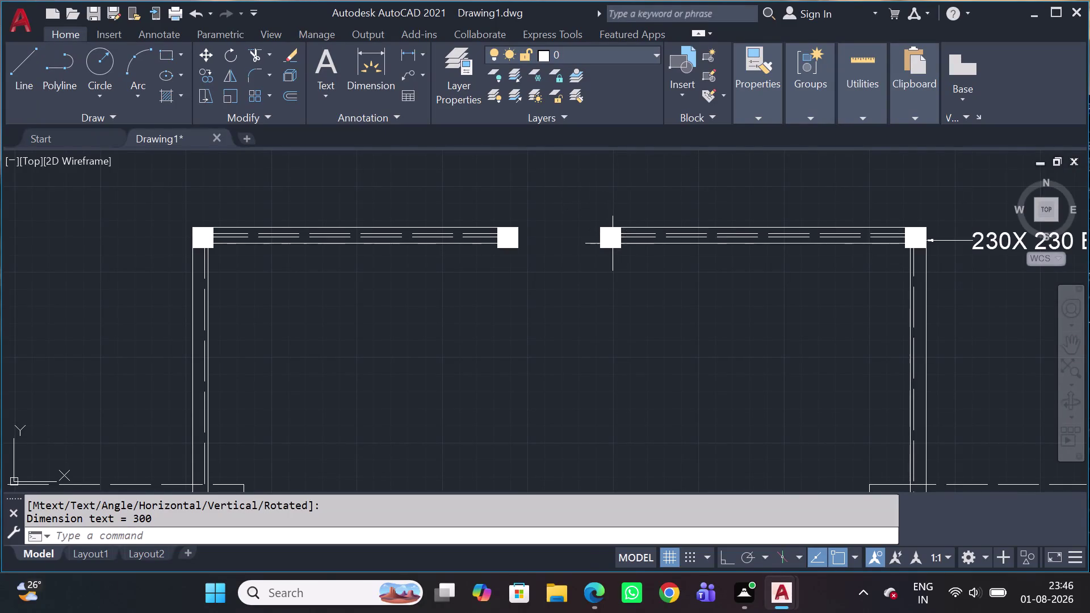
Add a 230 linear dimension (DLI) across the wall beside ROOM-4.
scroll(down, 3)
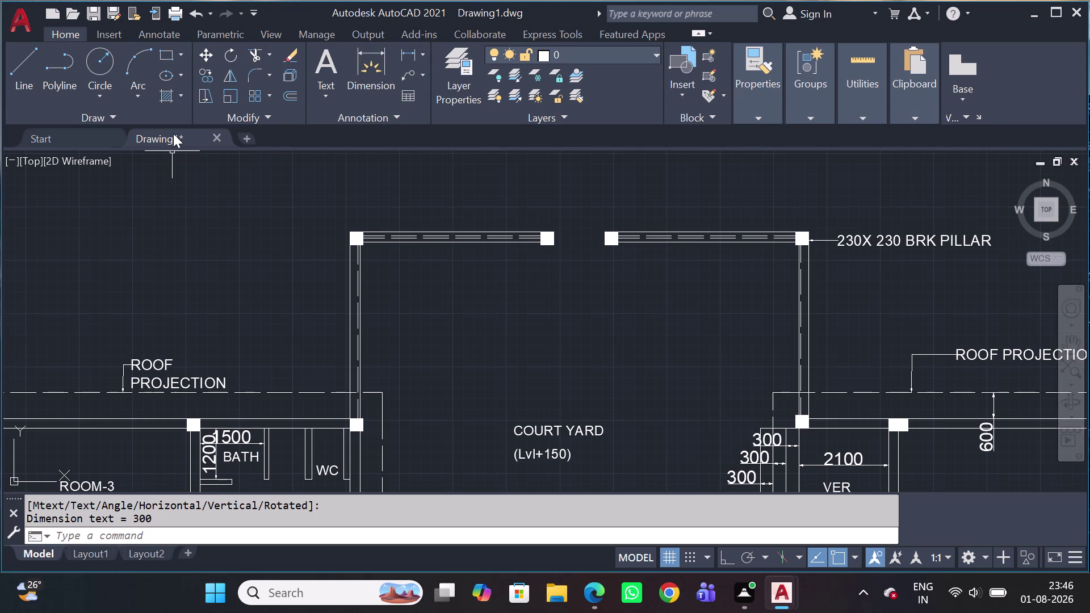
scroll(down, 3)
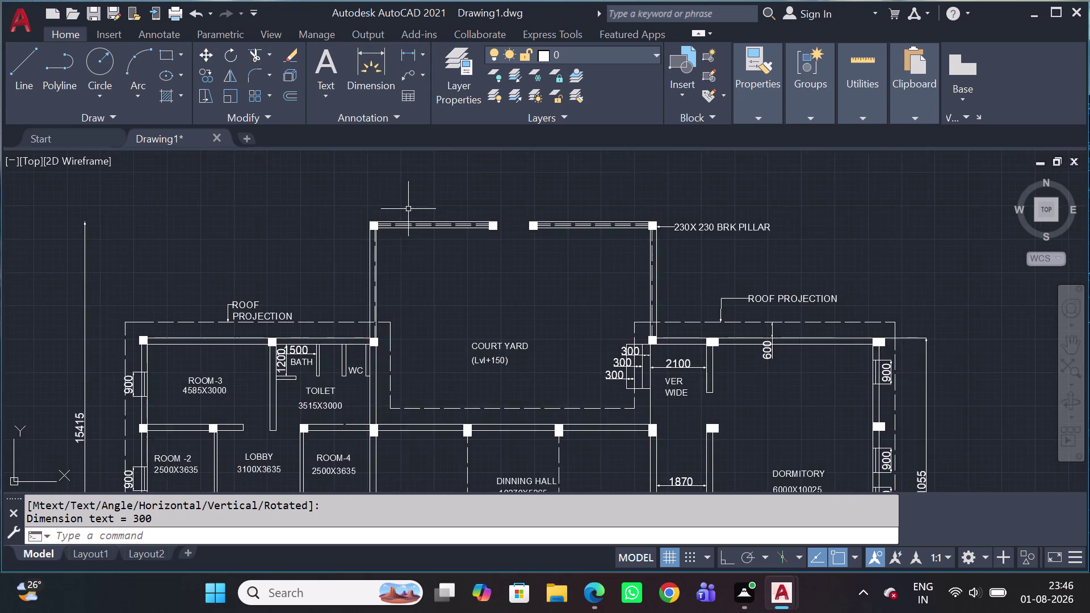
scroll(down, 3)
middle_drag(456, 314, 416, 208)
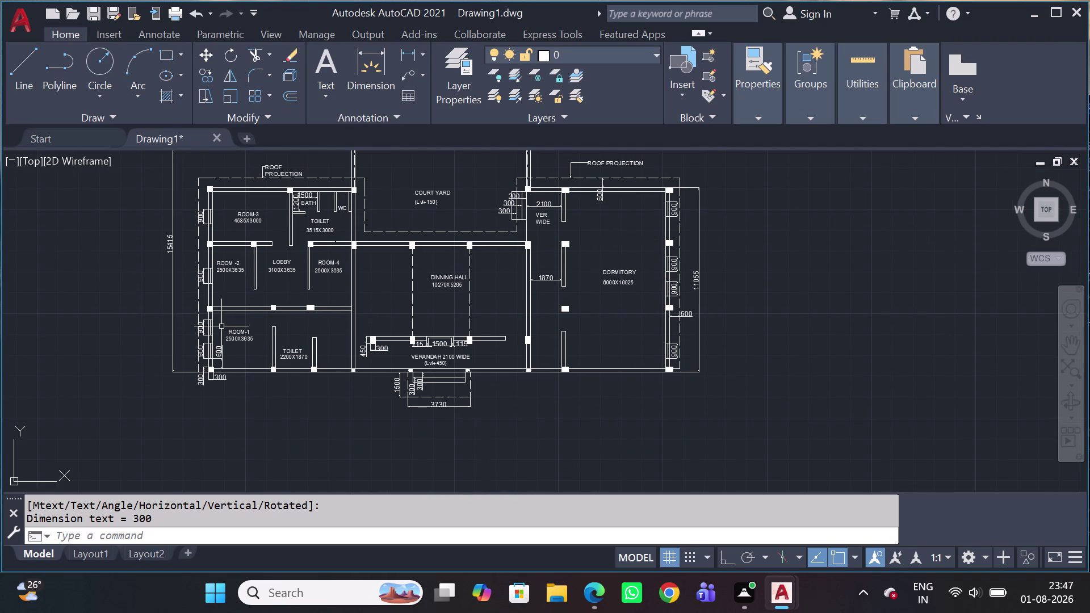
key(d)
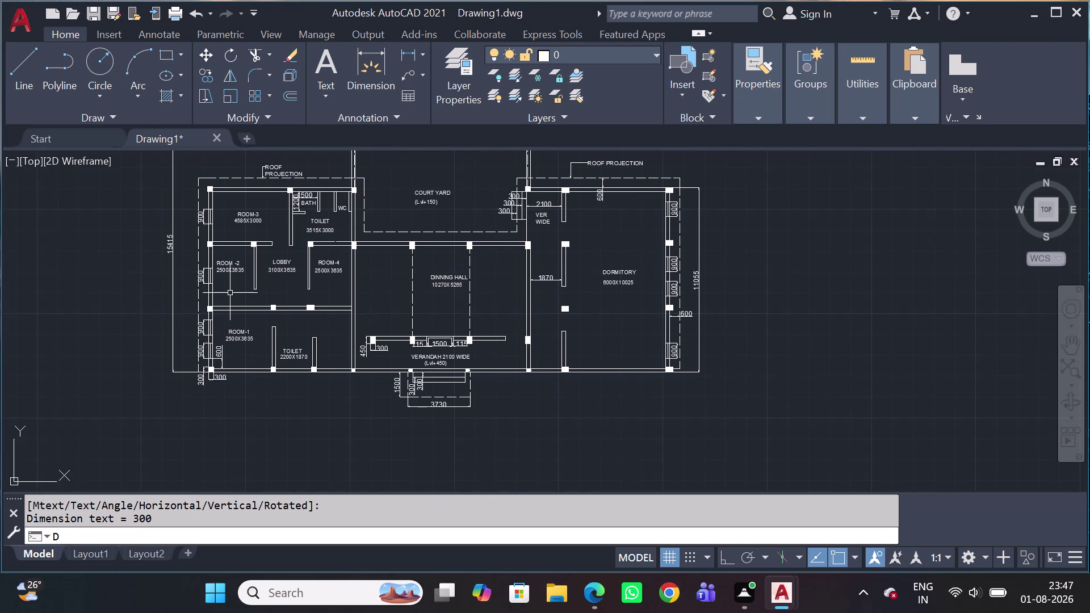
text(LI)
key(space)
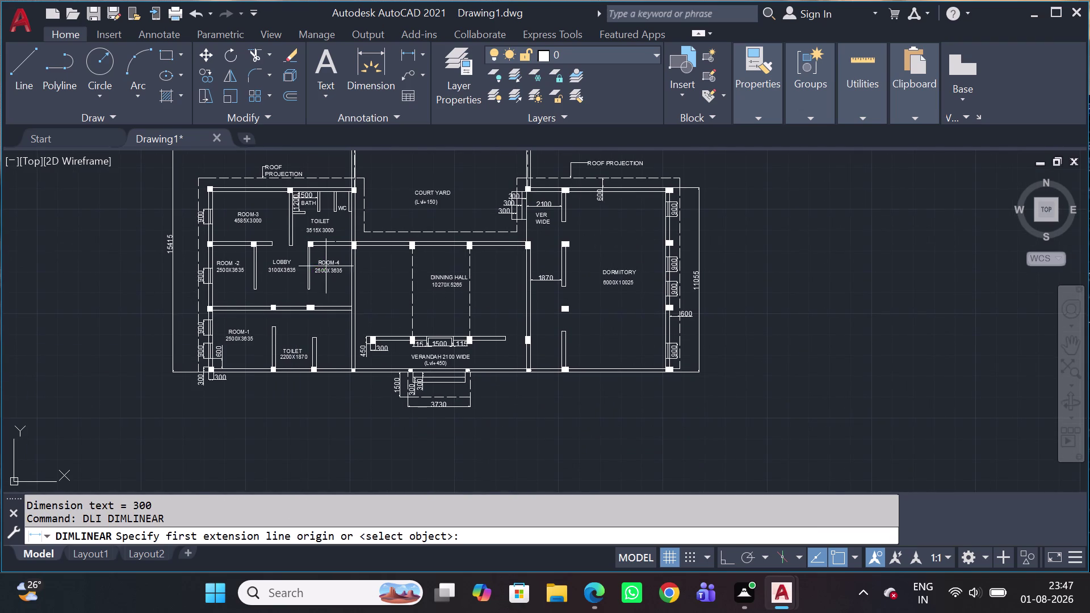
scroll(up, 3)
scroll(up, 3)
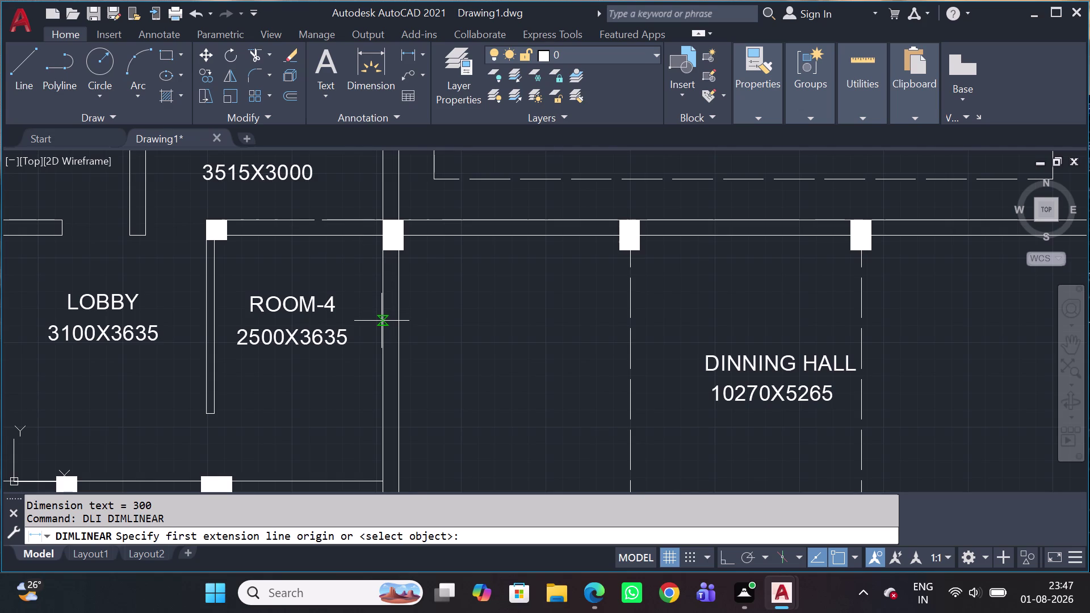
click(382, 321)
click(400, 320)
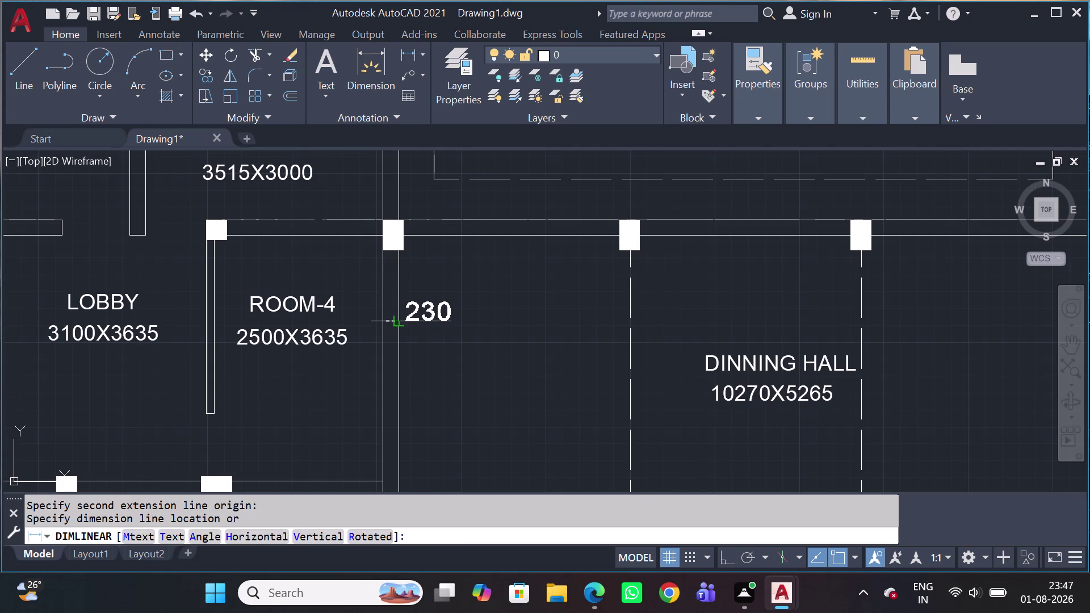
click(401, 324)
Select the short wall line beside the pillar near the toilet.
middle_drag(315, 226, 378, 337)
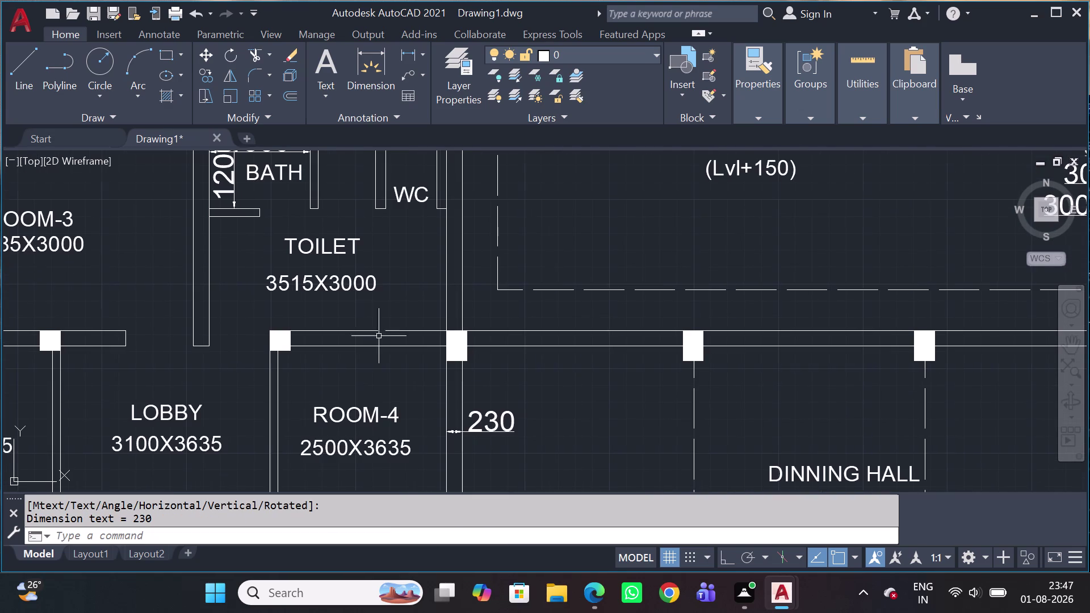
click(396, 333)
scroll(up, 3)
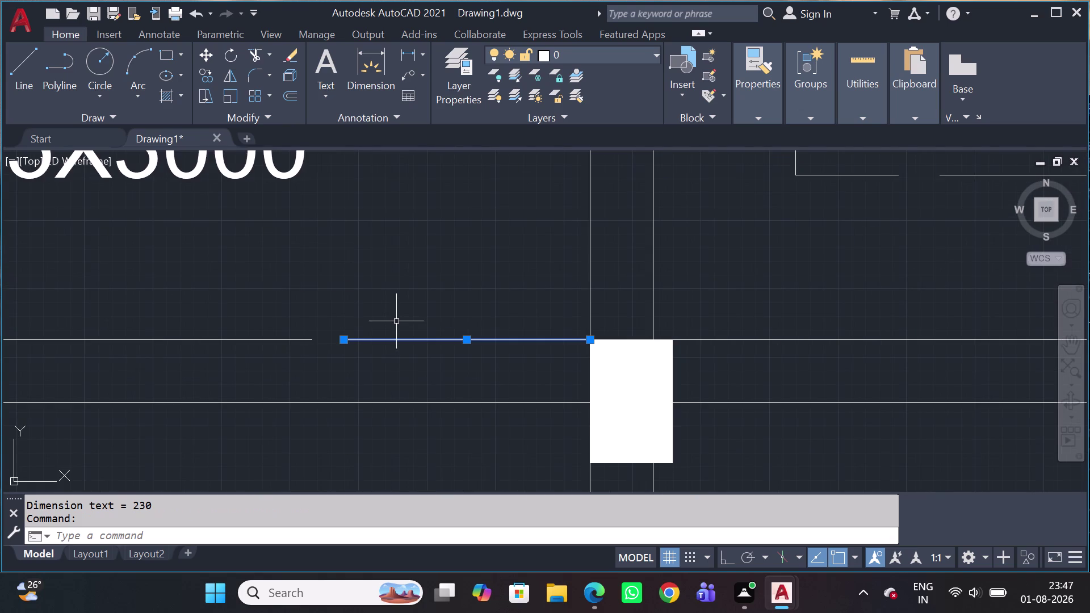
Erase the short wall line and extend the wall line above ROOM-4 to the pillar.
key(Delete)
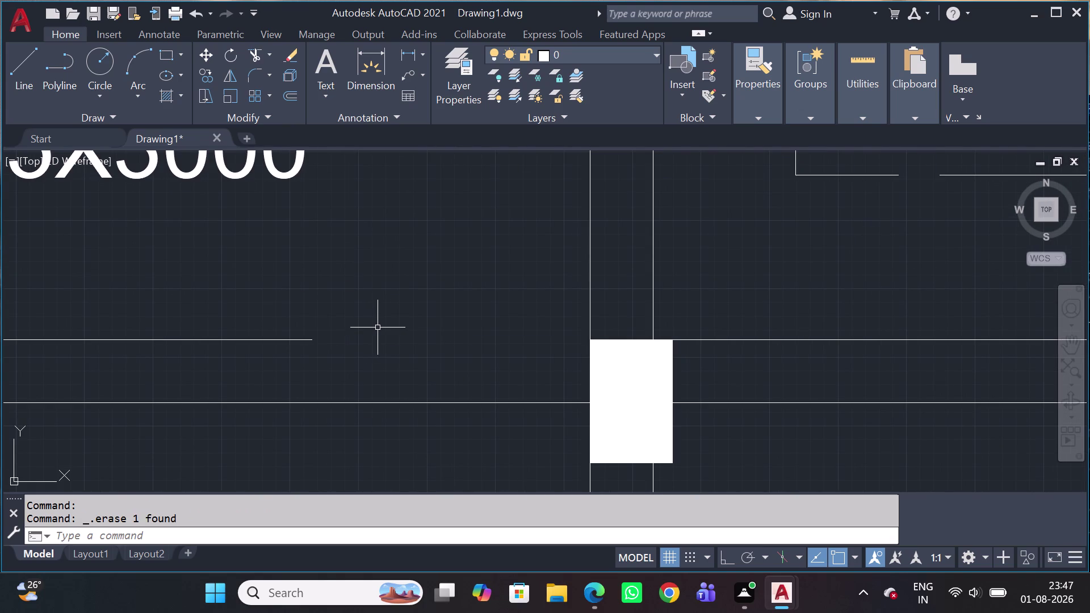
text(EX)
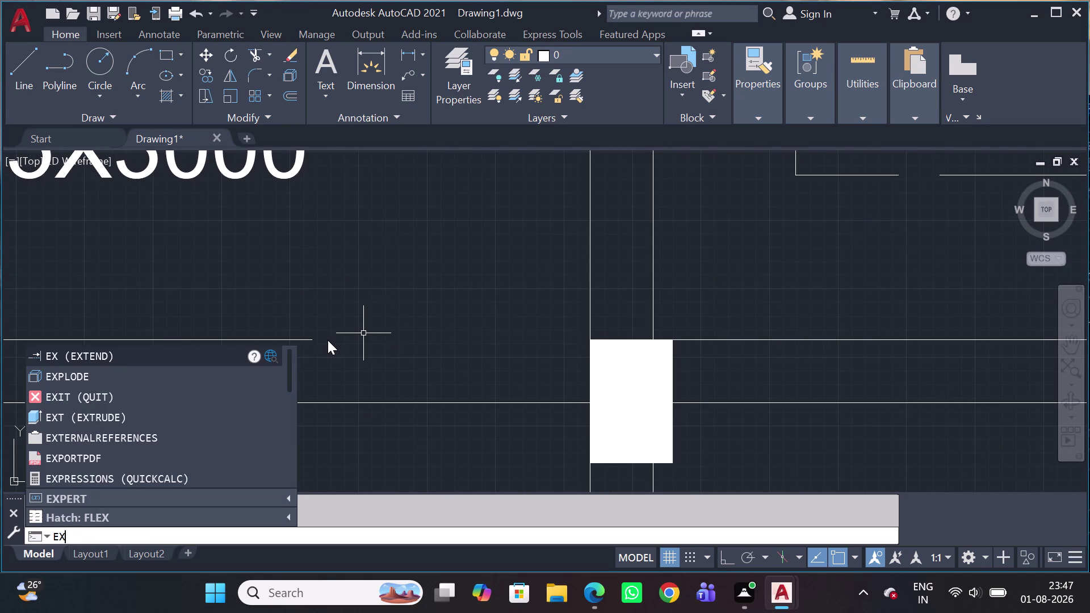
key(space)
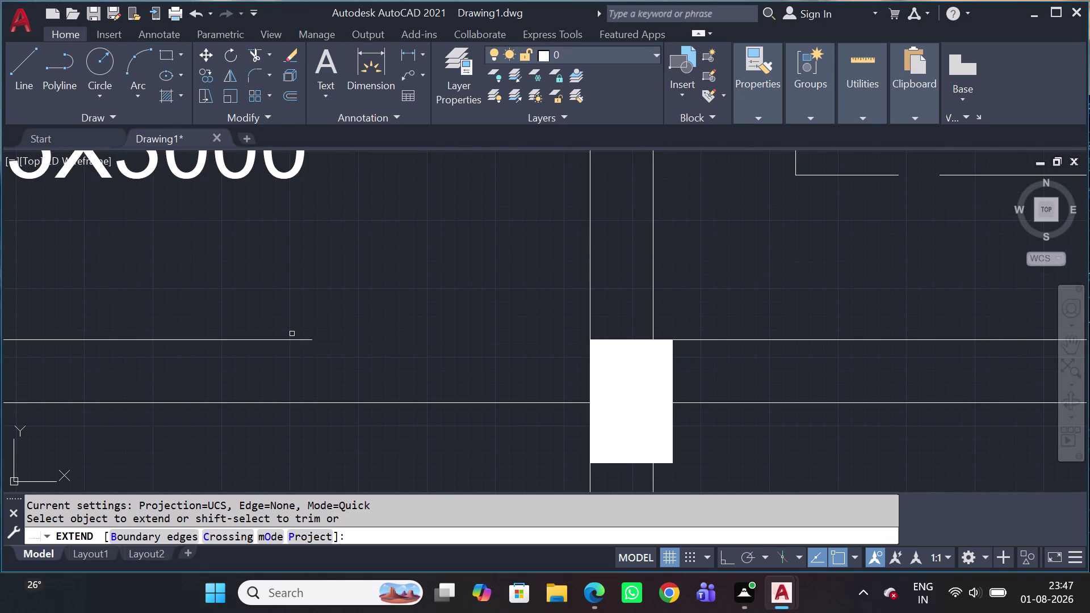
click(302, 341)
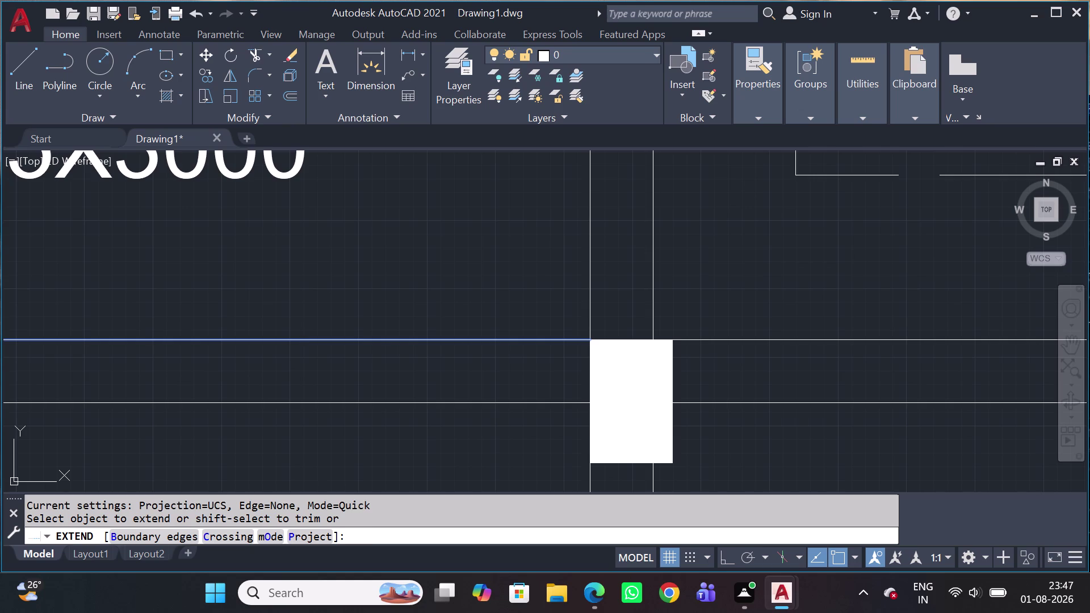
scroll(down, 3)
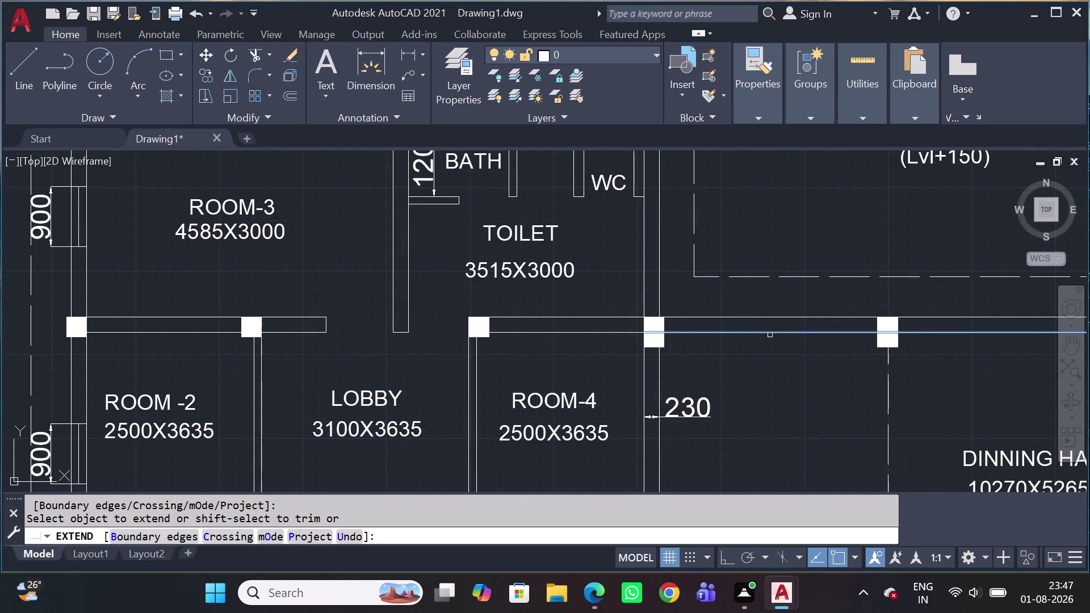
key(Escape)
scroll(down, 3)
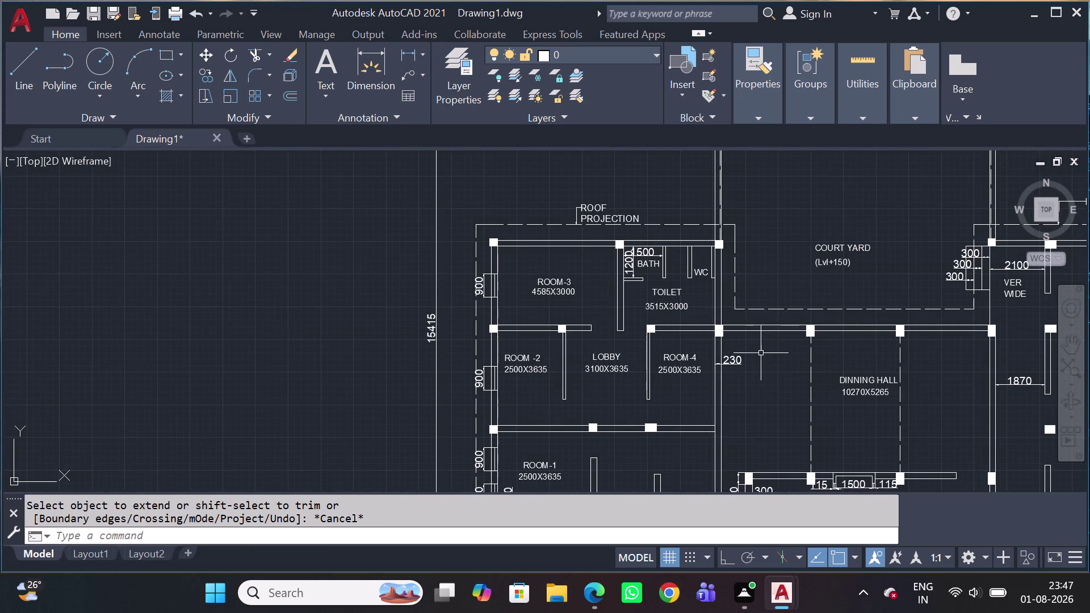
Frame the verandah and dining hall, then start Match Properties with MA.
middle_drag(761, 355, 661, 302)
scroll(down, 3)
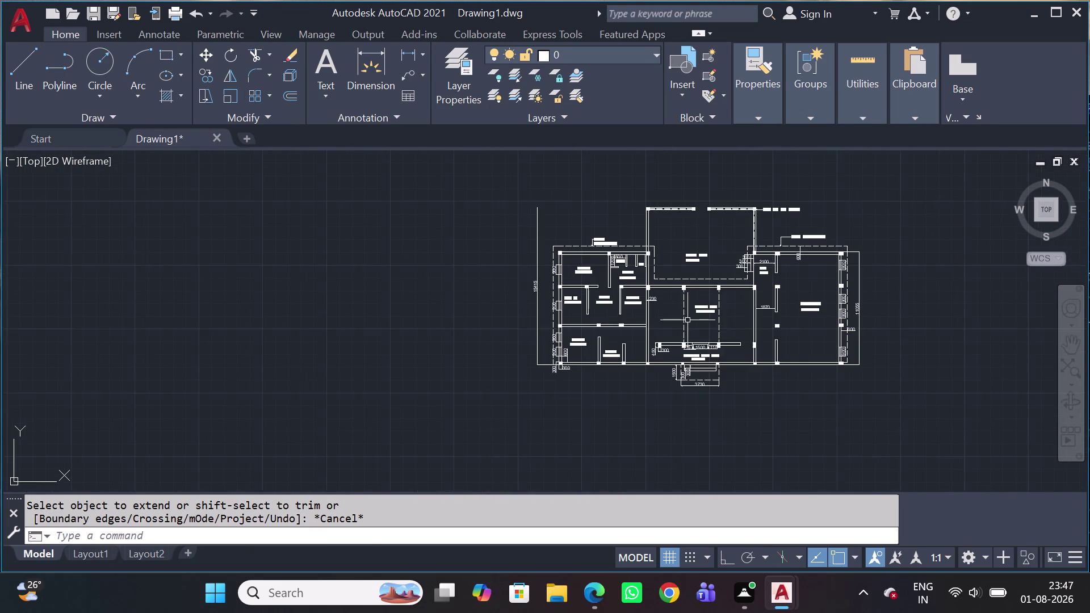
scroll(up, 3)
scroll(up, 3)
middle_drag(699, 363, 698, 363)
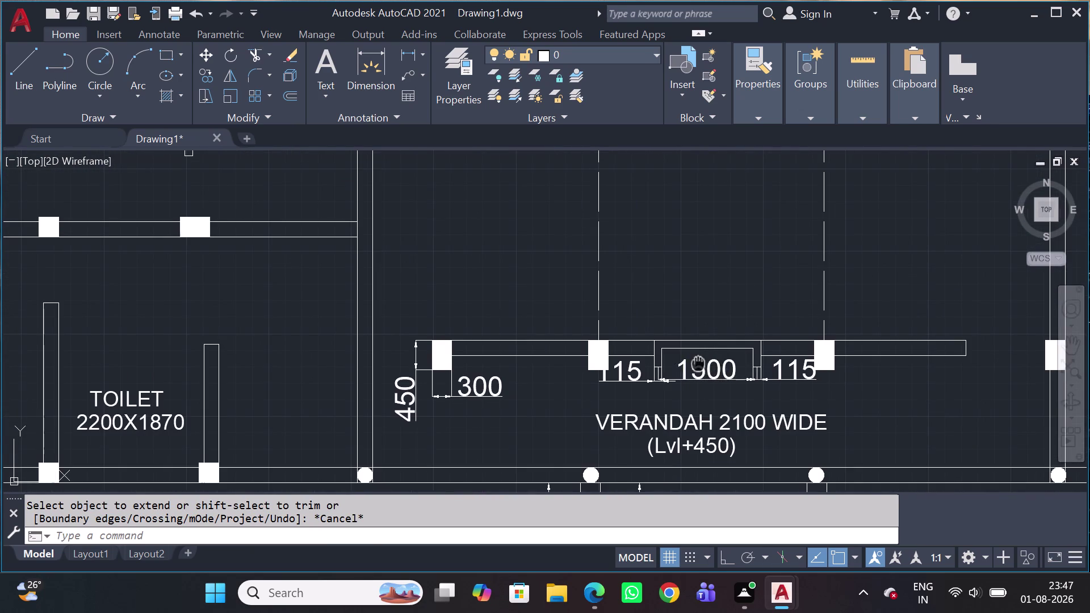
middle_drag(698, 363, 628, 318)
scroll(down, 3)
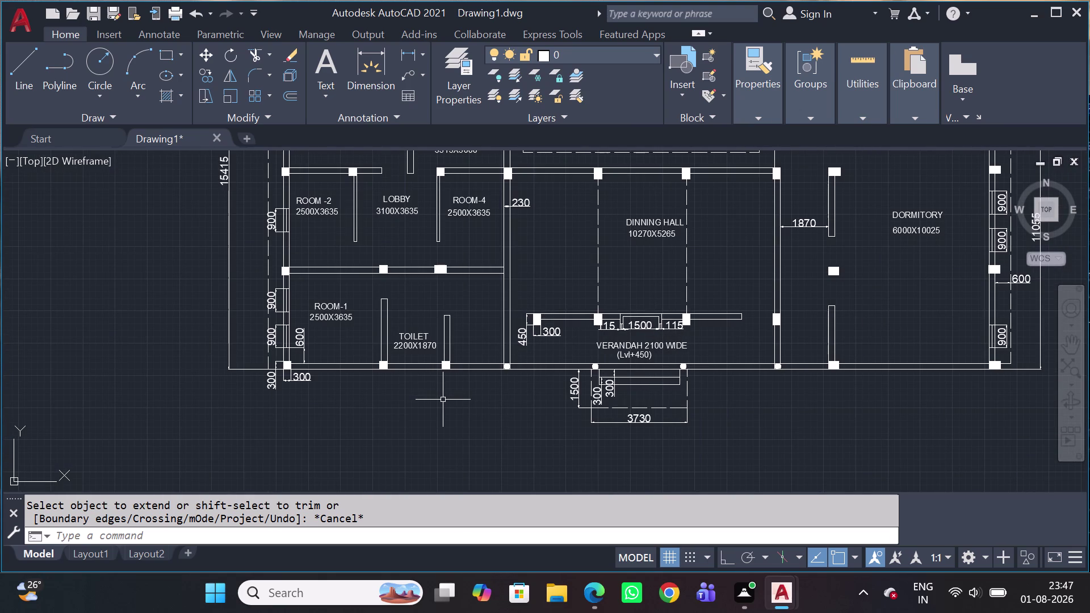
key(m)
key(a)
key(space)
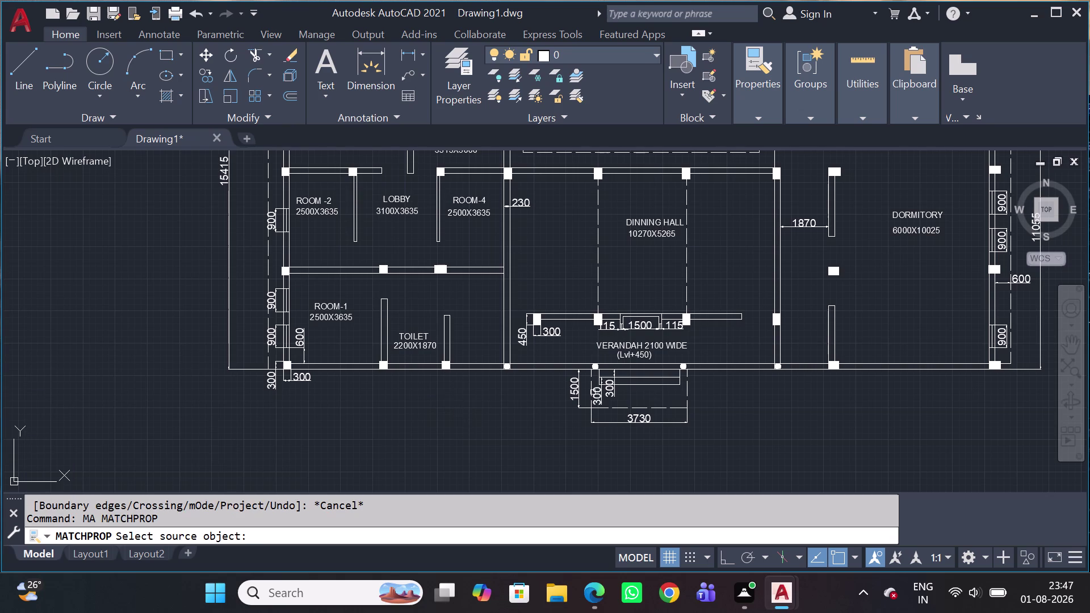
Copy the dashed dining hall line's style onto the verandah's front edge line.
scroll(up, 3)
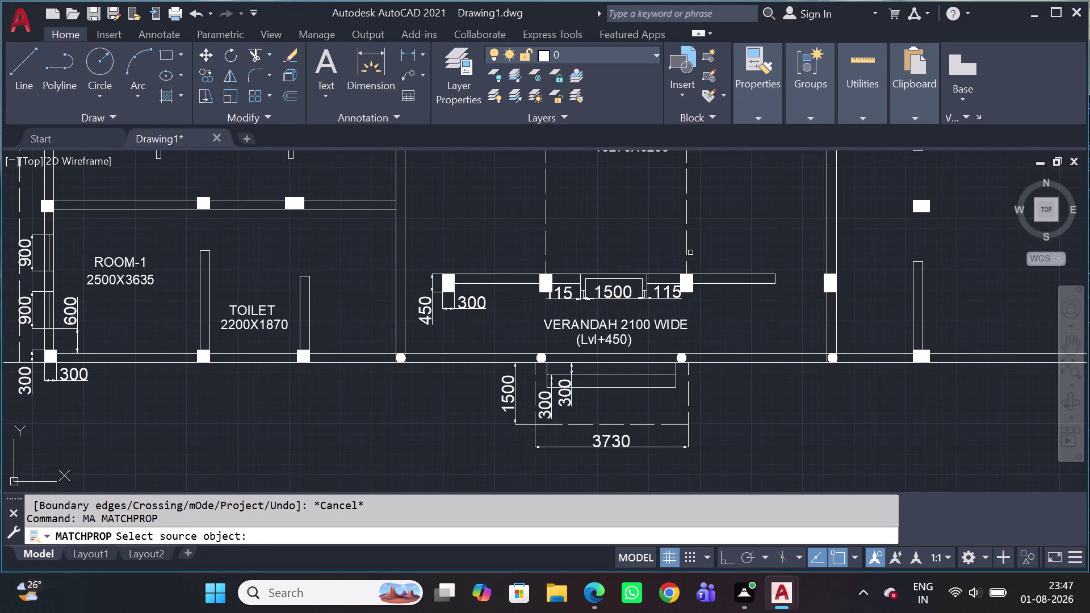
click(684, 245)
click(732, 356)
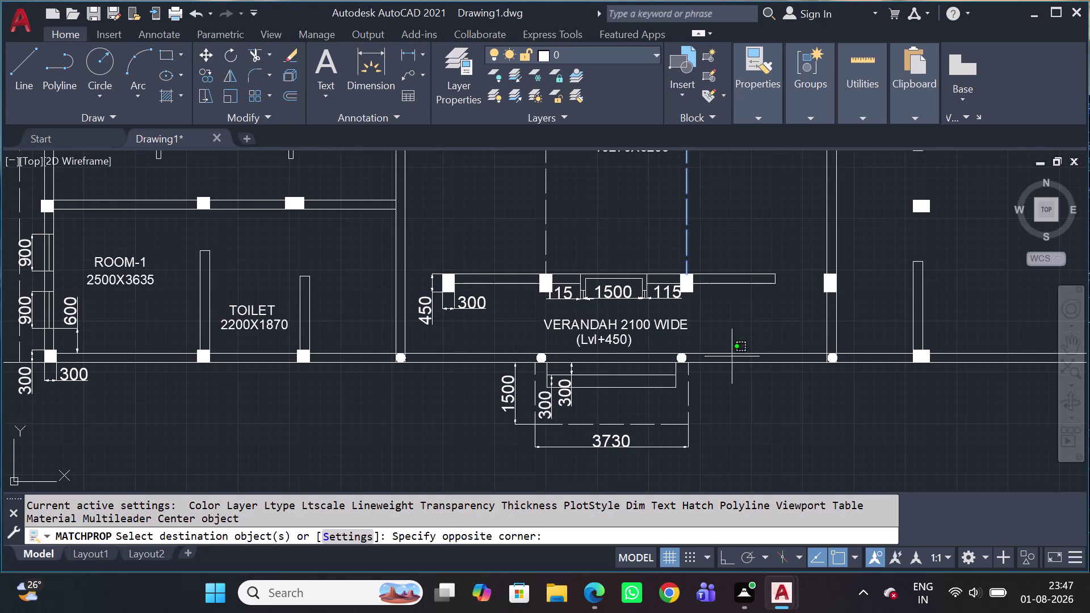
scroll(down, 3)
click(754, 310)
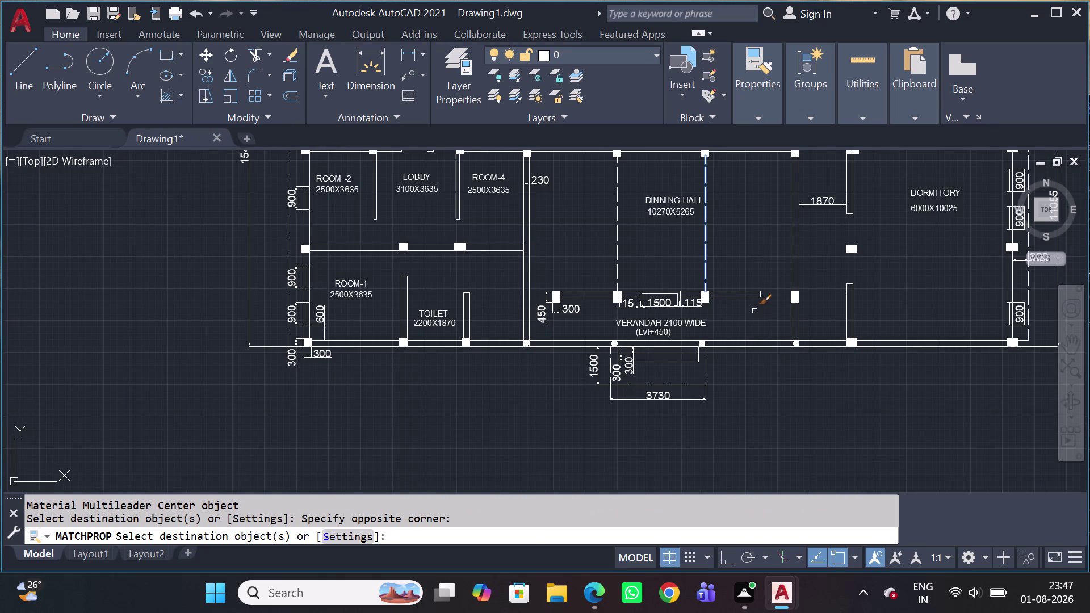
click(746, 341)
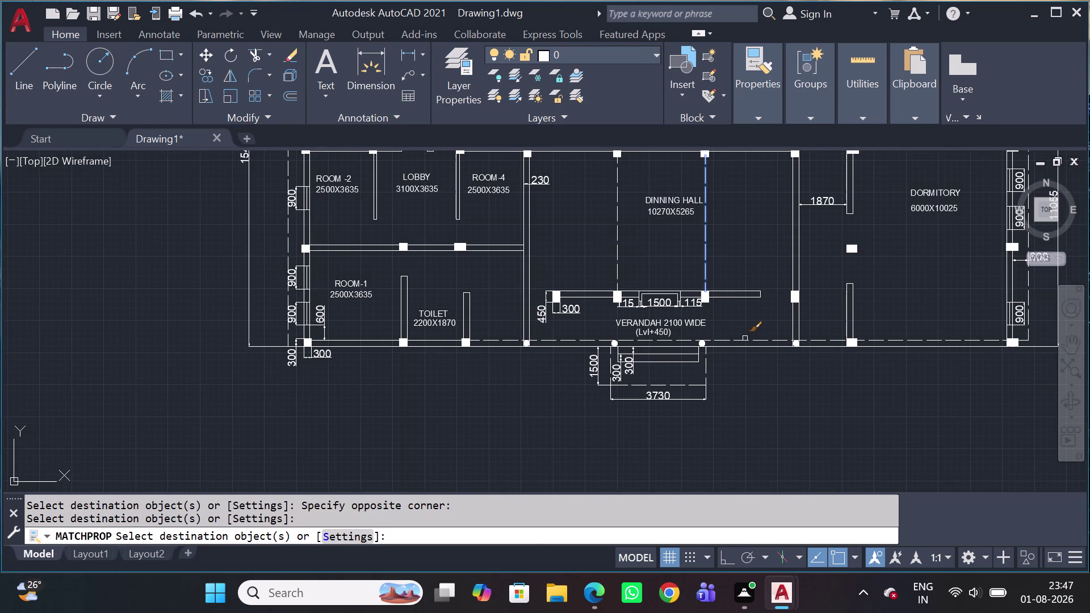
middle_drag(763, 323, 622, 371)
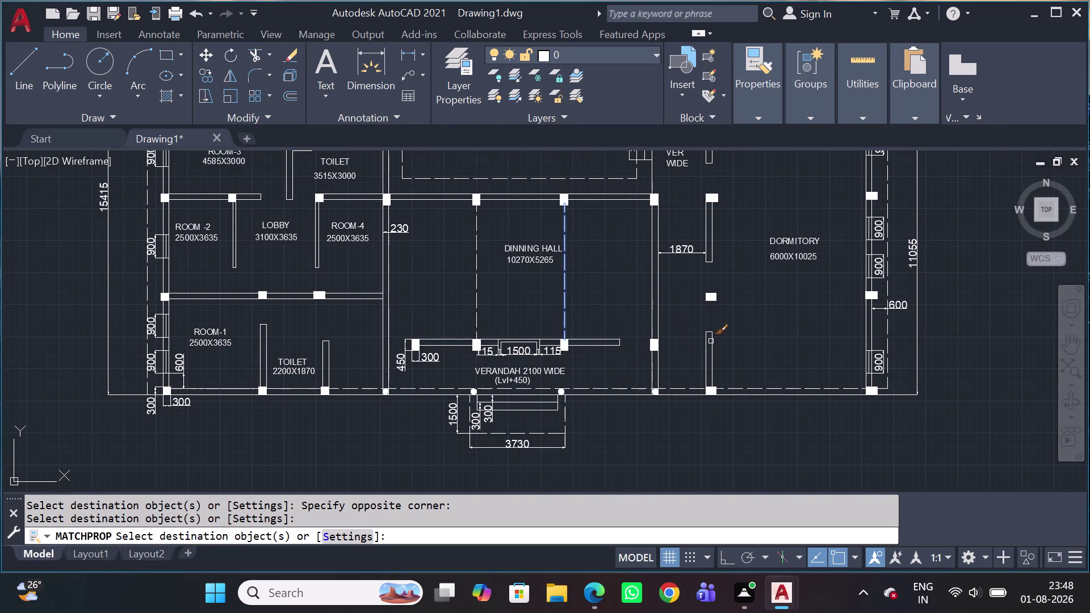
key(Escape)
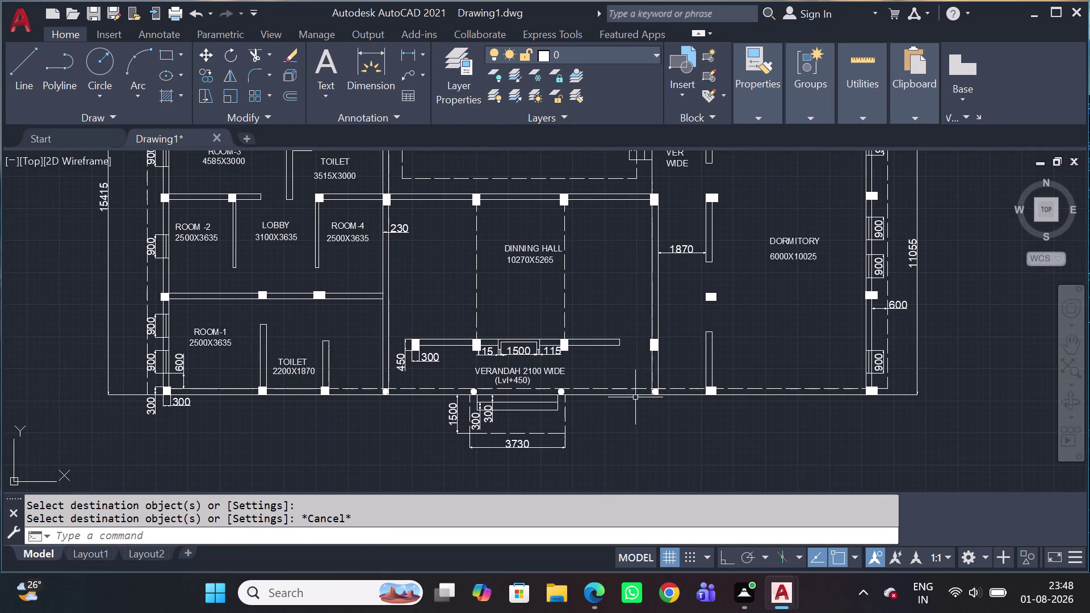
Stretch the dashed front line's right grip back to the round verandah pillar.
scroll(up, 3)
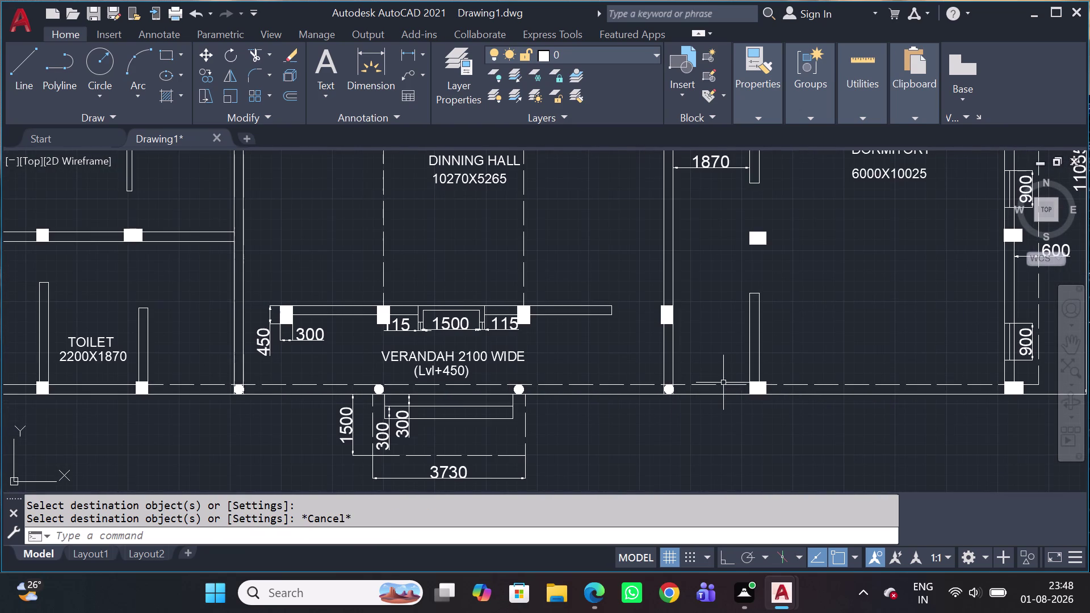
click(722, 388)
click(705, 372)
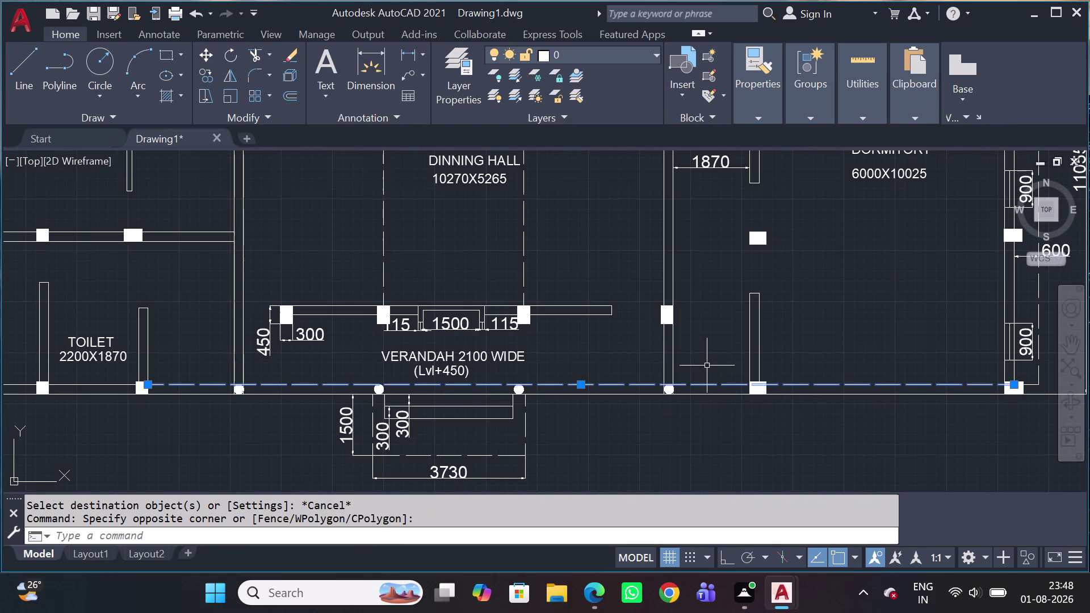
scroll(up, 3)
middle_drag(707, 373, 556, 370)
scroll(down, 3)
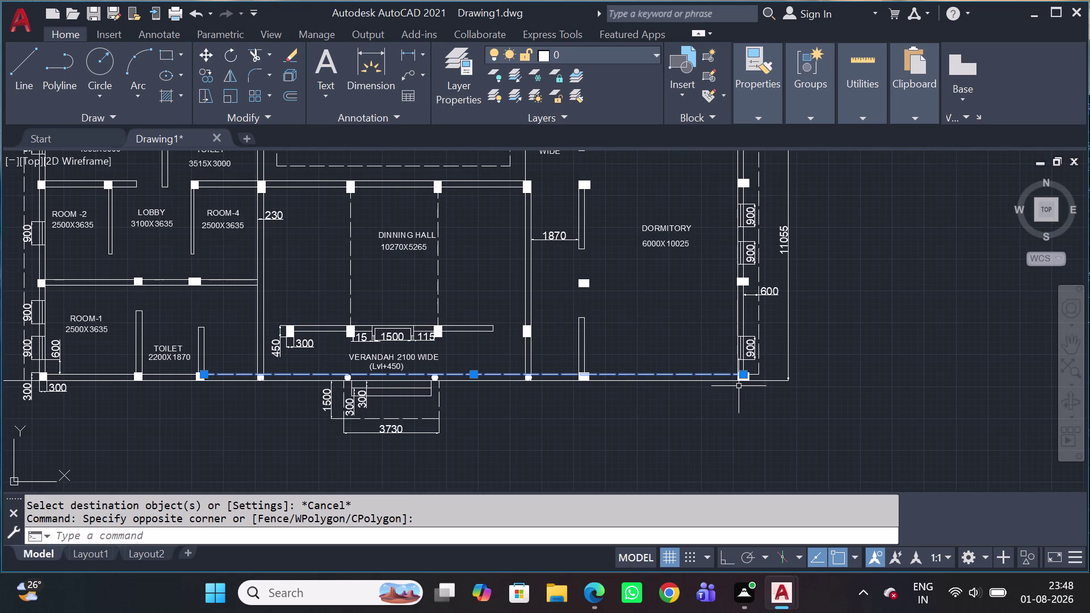
scroll(up, 3)
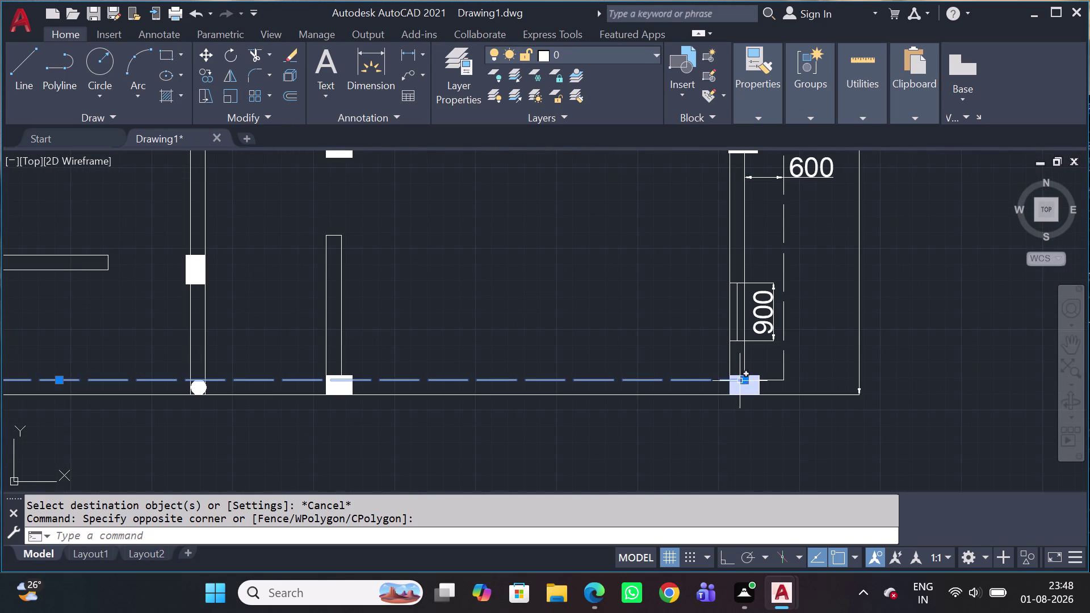
click(742, 382)
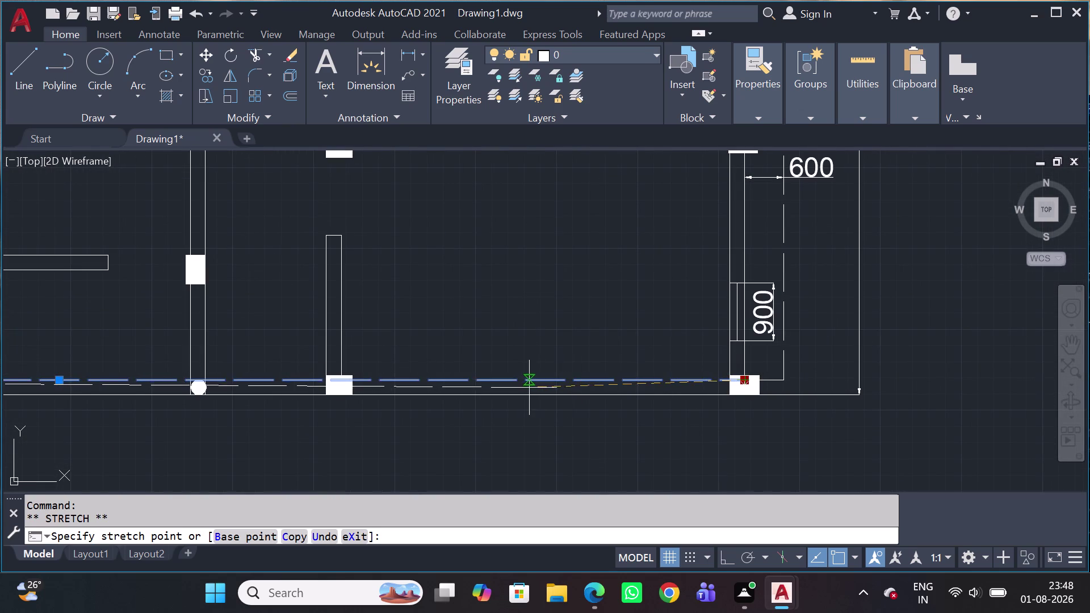
scroll(down, 3)
scroll(up, 3)
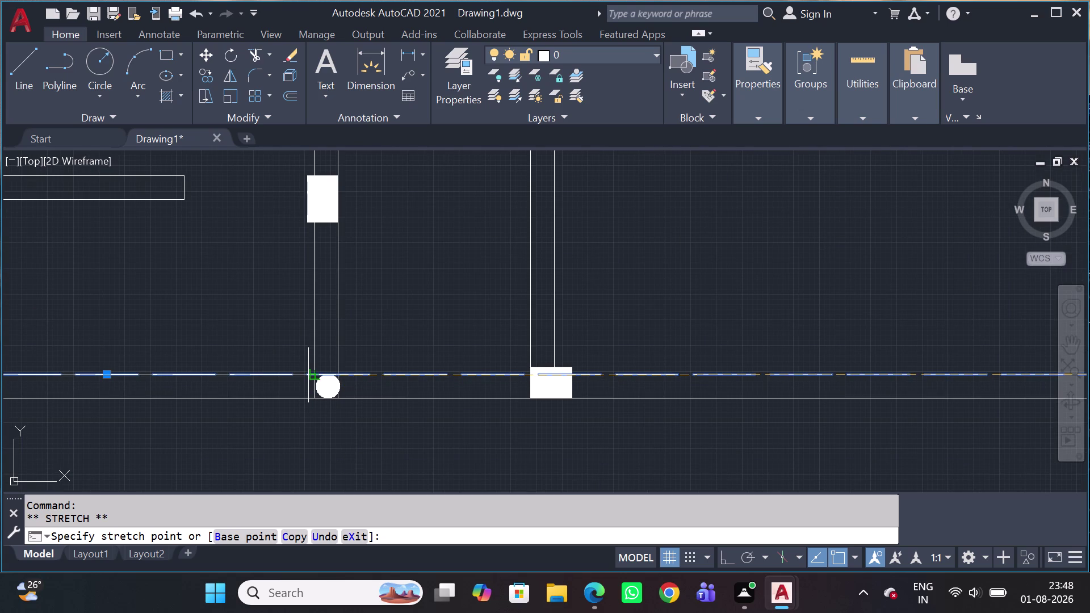
scroll(up, 3)
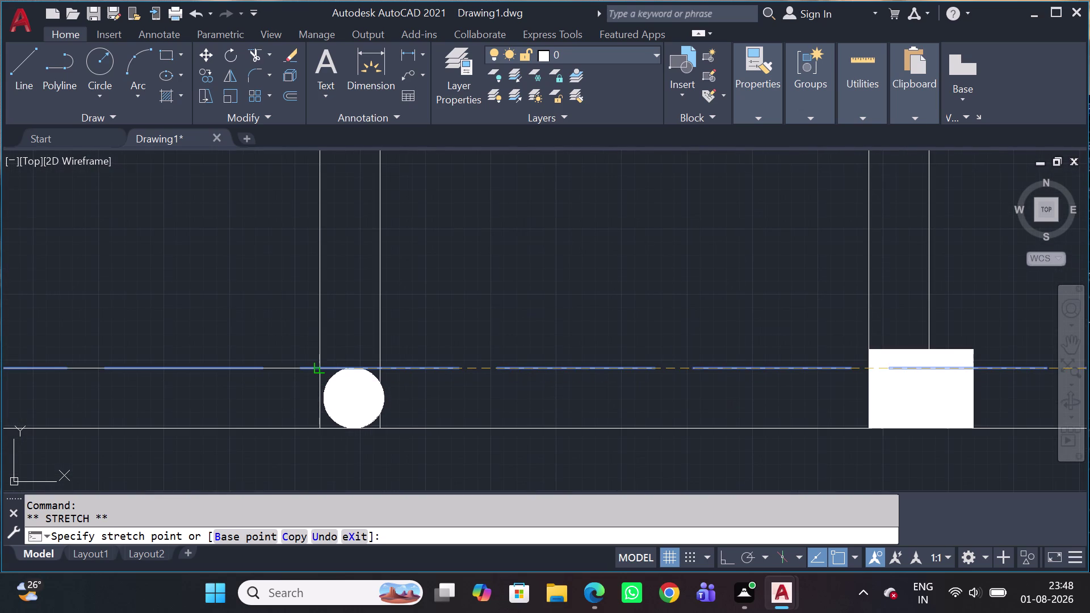
click(321, 373)
Draw a solid line from the round pillar to the dormitory's corner pillar and expand Properties.
scroll(down, 3)
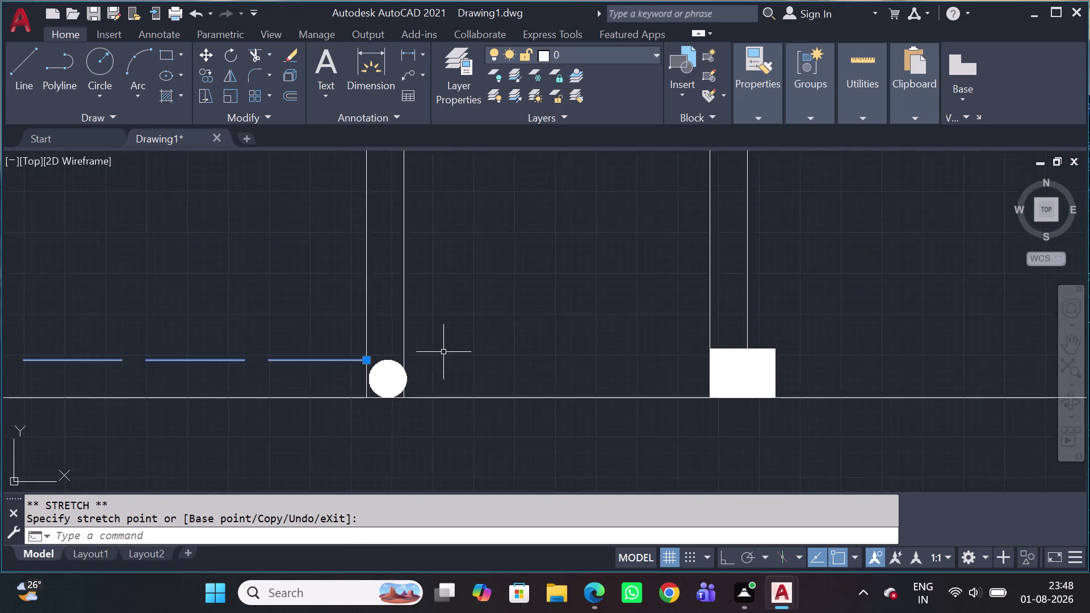
scroll(down, 3)
scroll(down, 3)
key(Escape)
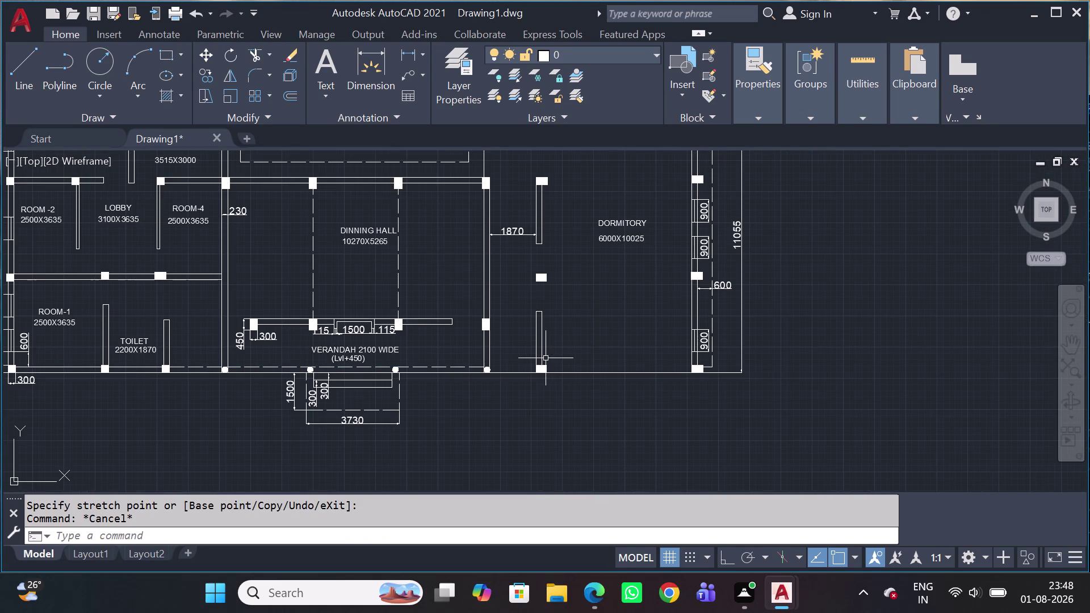
text(L)
key(space)
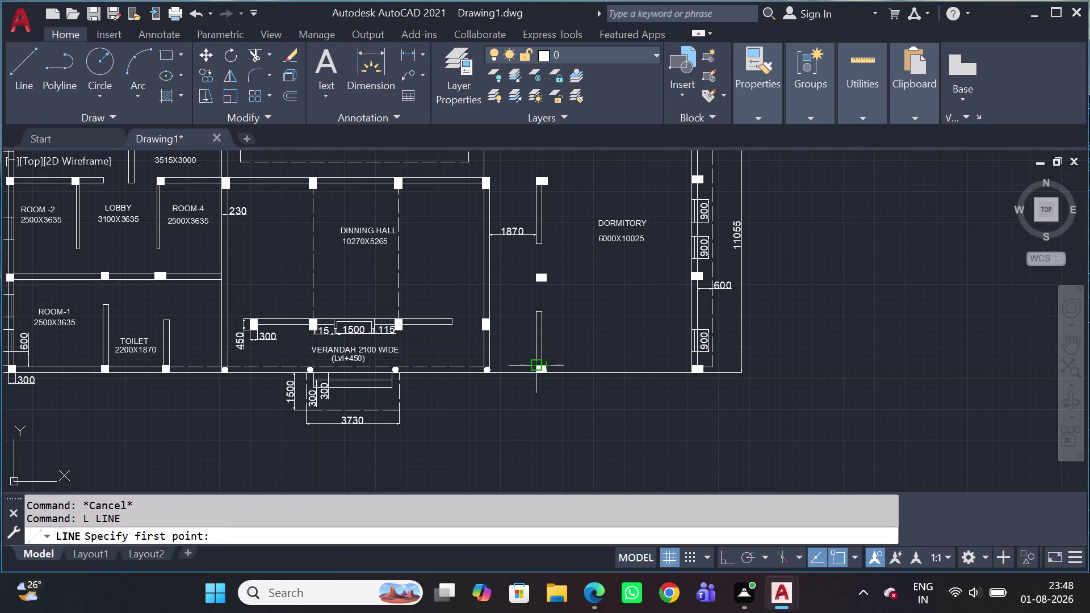
scroll(up, 3)
scroll(up, 3)
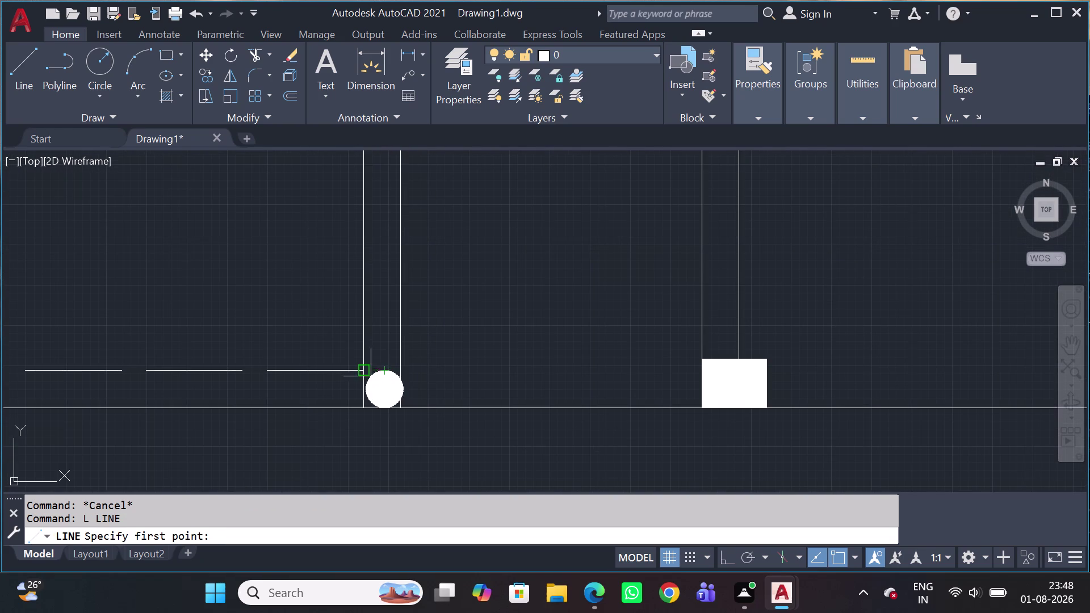
click(362, 377)
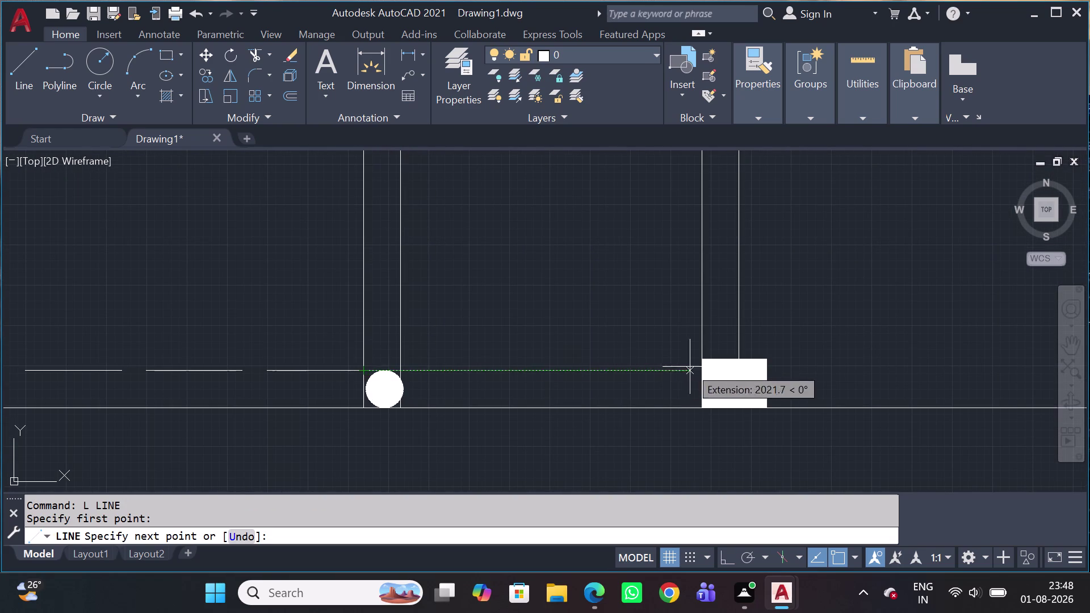
middle_drag(799, 375, 524, 418)
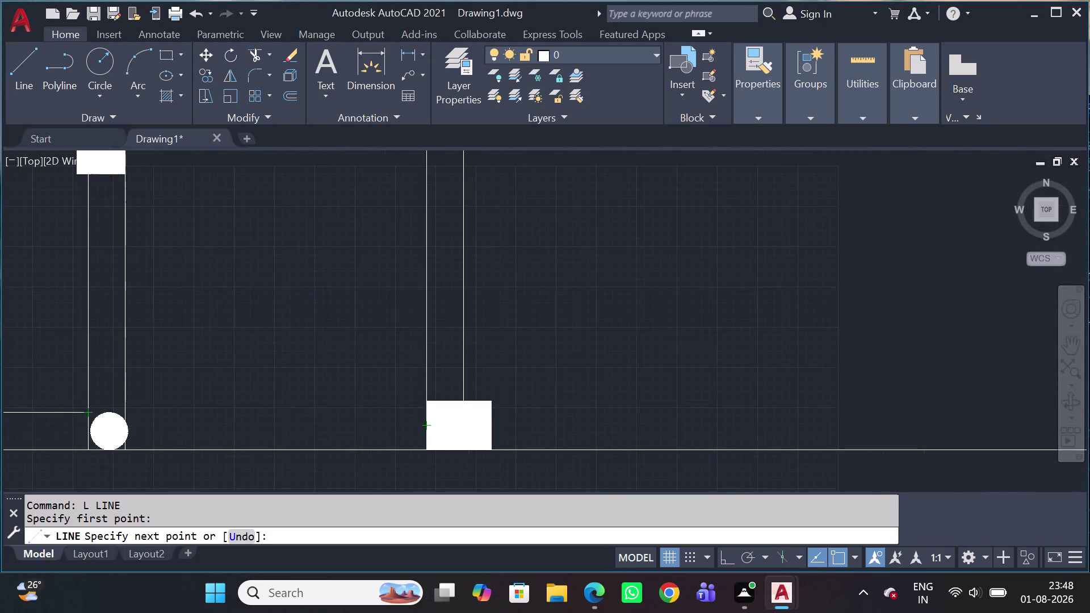
scroll(down, 3)
scroll(up, 3)
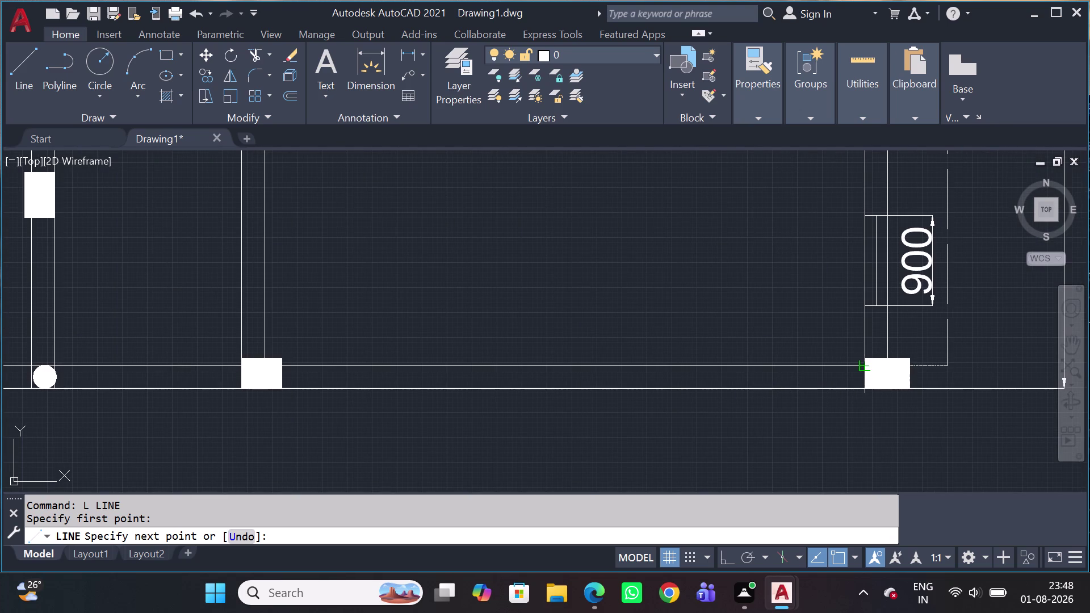
click(865, 371)
key(Escape)
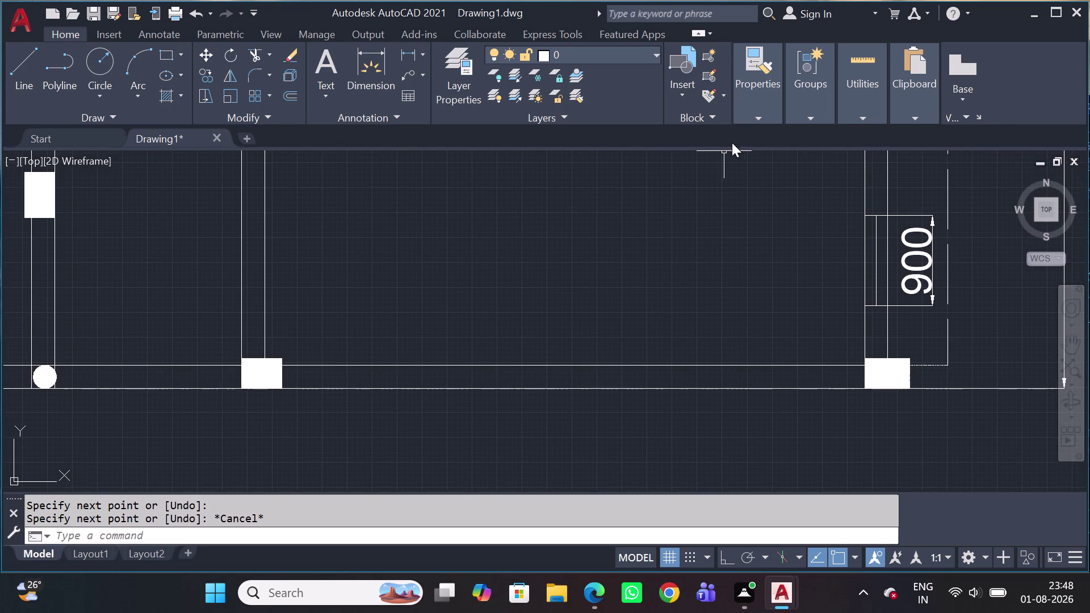
click(761, 114)
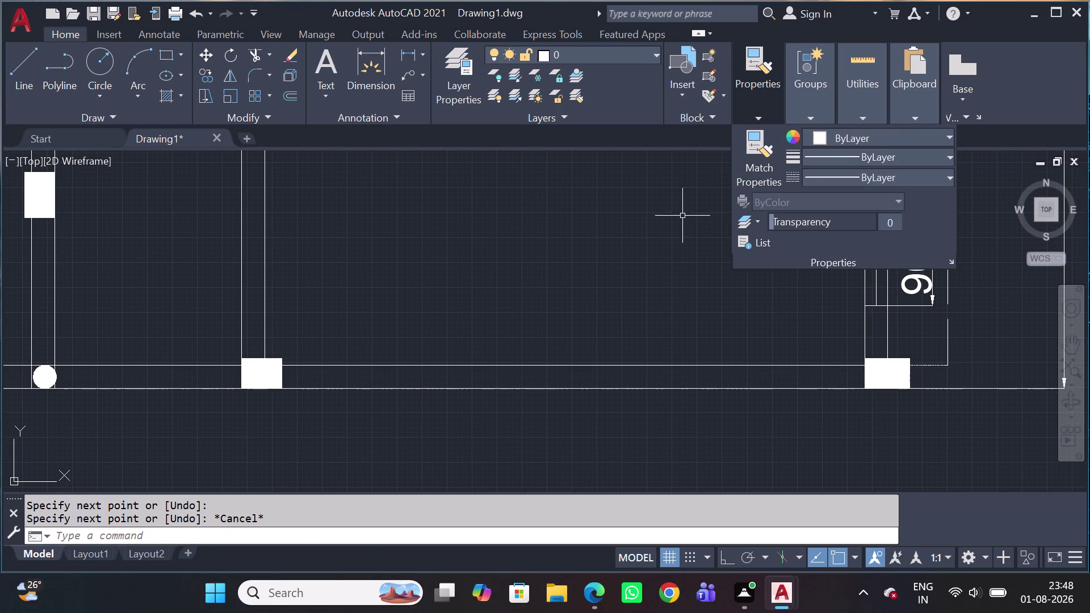
Close the property settings and pan across the verandah front to review the layout.
click(682, 218)
scroll(down, 3)
click(560, 251)
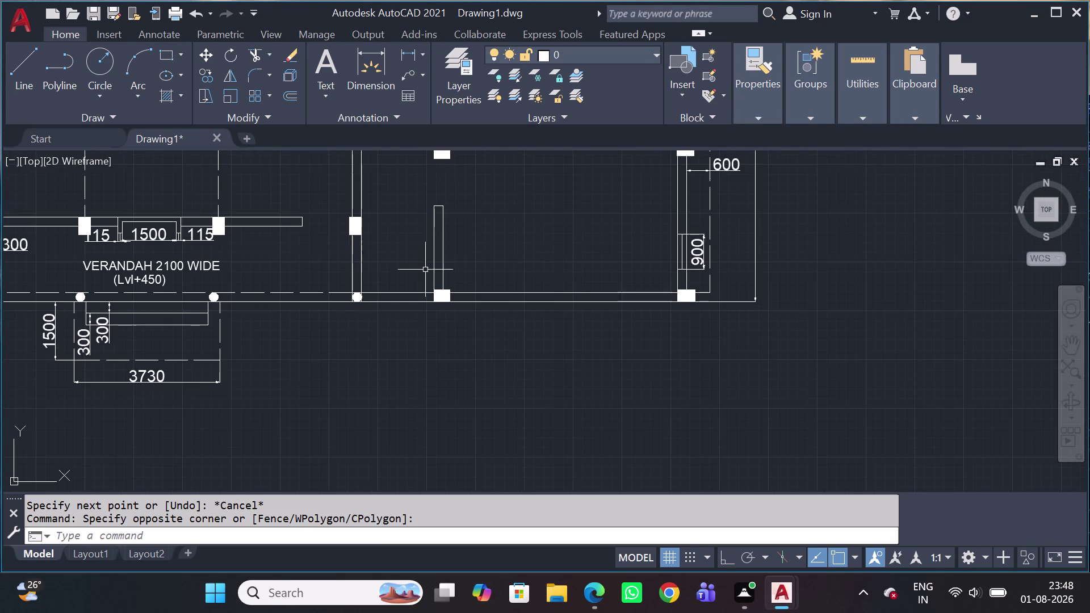
scroll(down, 3)
middle_drag(415, 281, 496, 316)
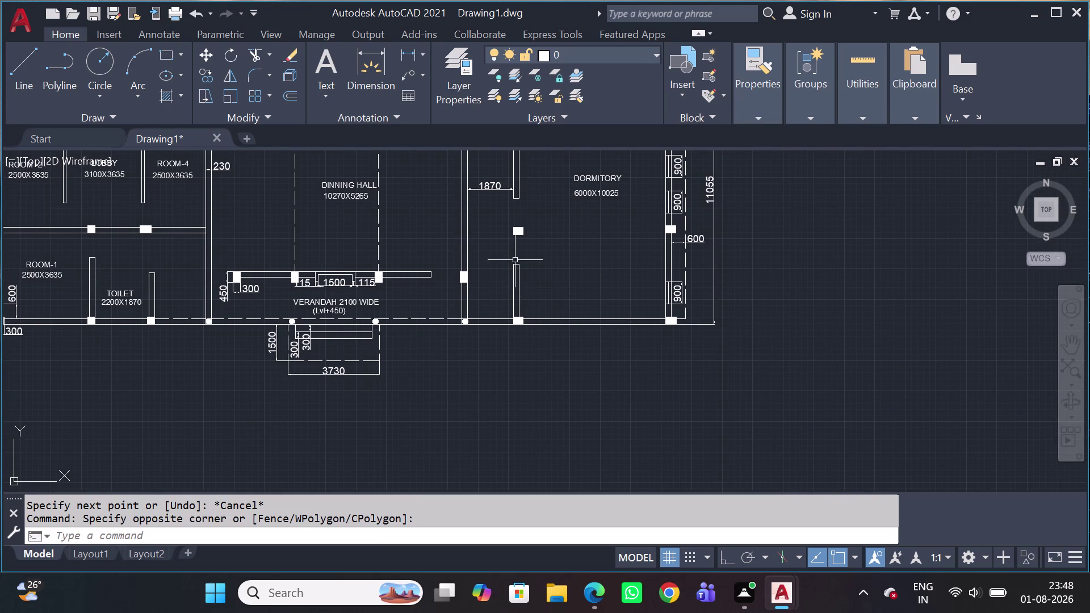
middle_drag(413, 273, 465, 293)
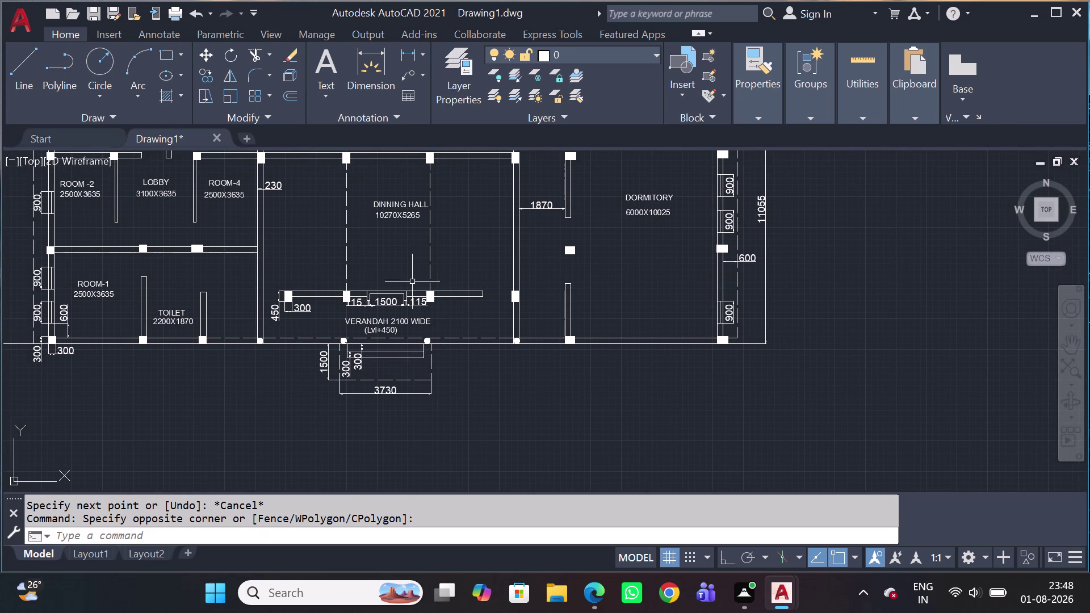
middle_drag(438, 316, 488, 331)
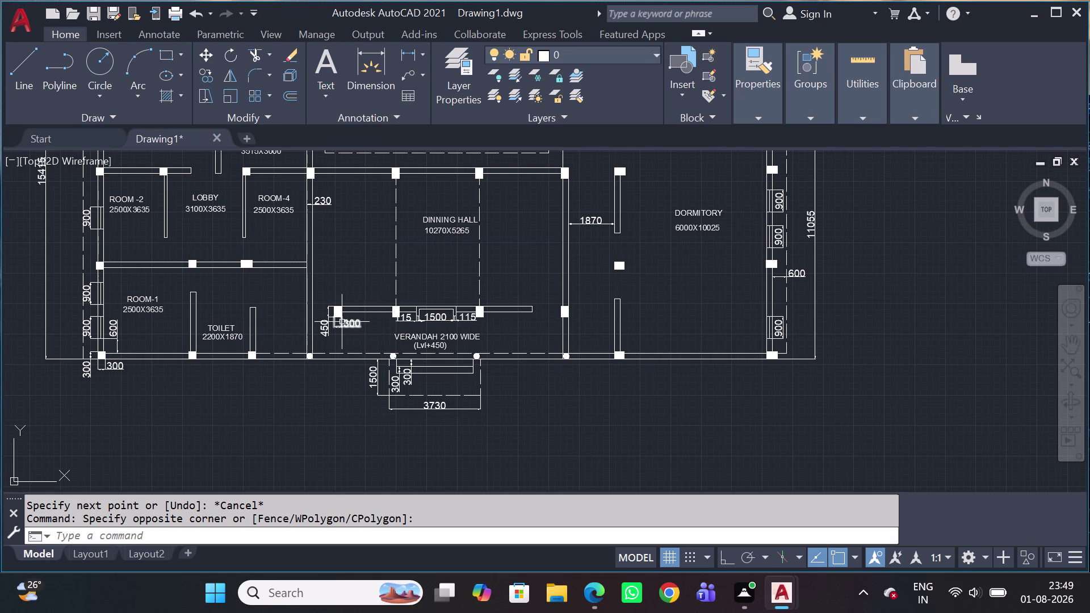
Zoom in on the left verandah pillar and its 450 and 300 dimensions.
scroll(down, 3)
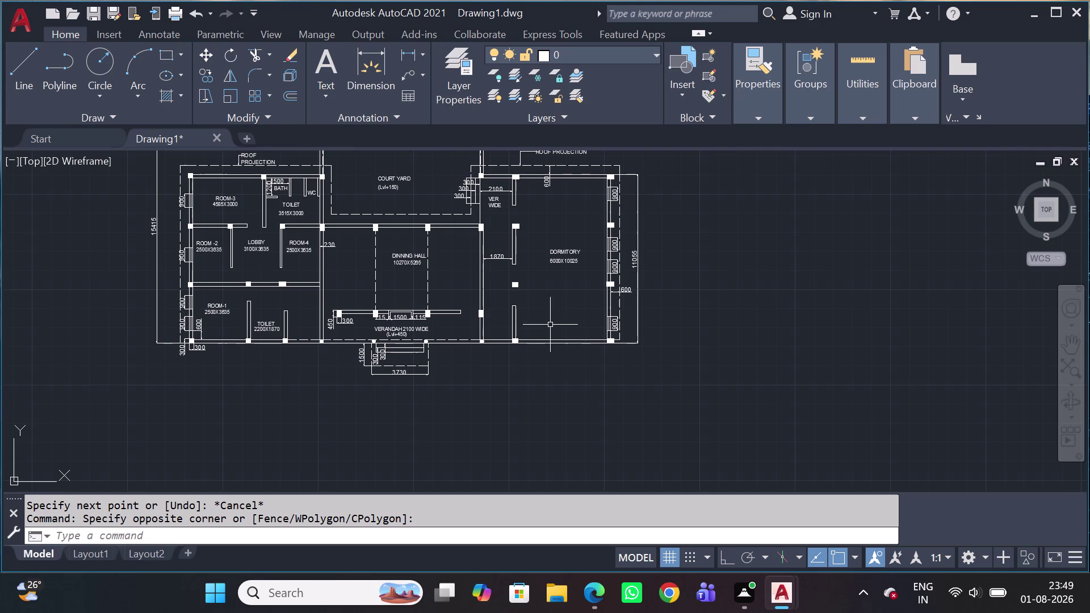
scroll(up, 3)
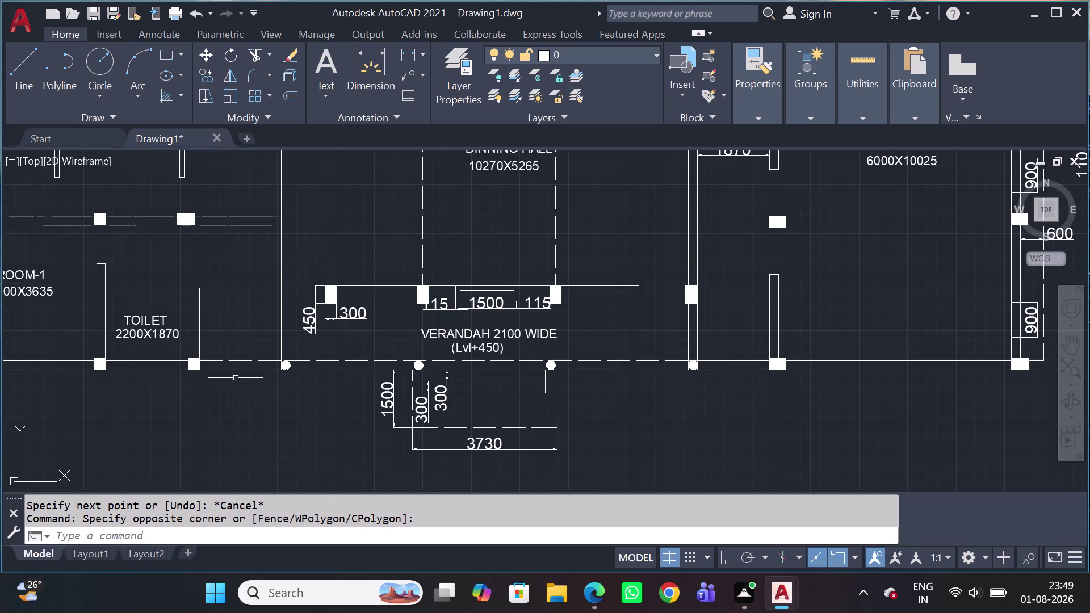
scroll(up, 3)
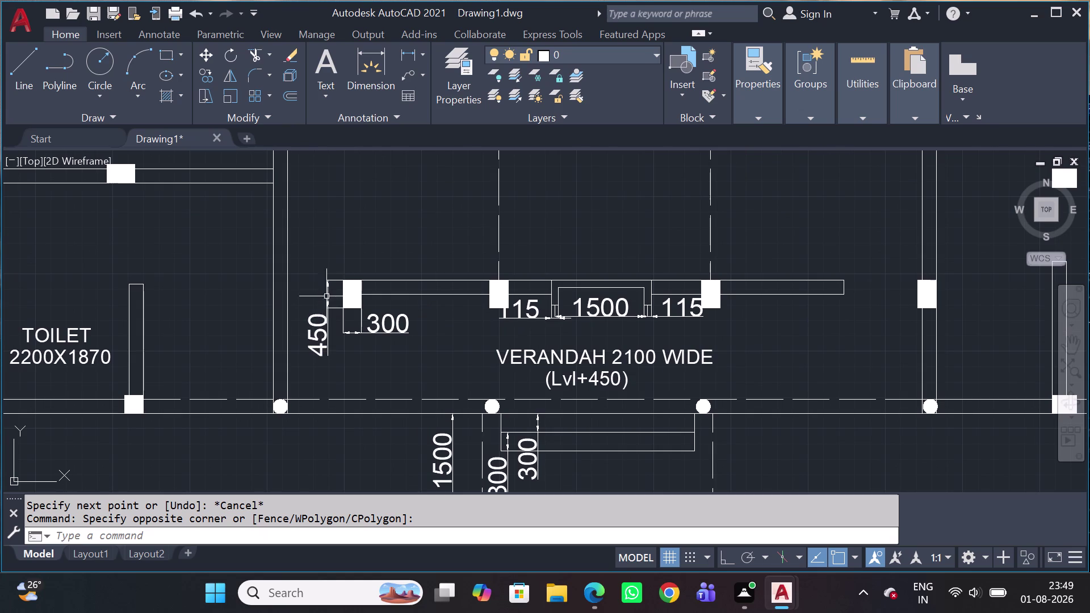
scroll(down, 3)
scroll(down, 3)
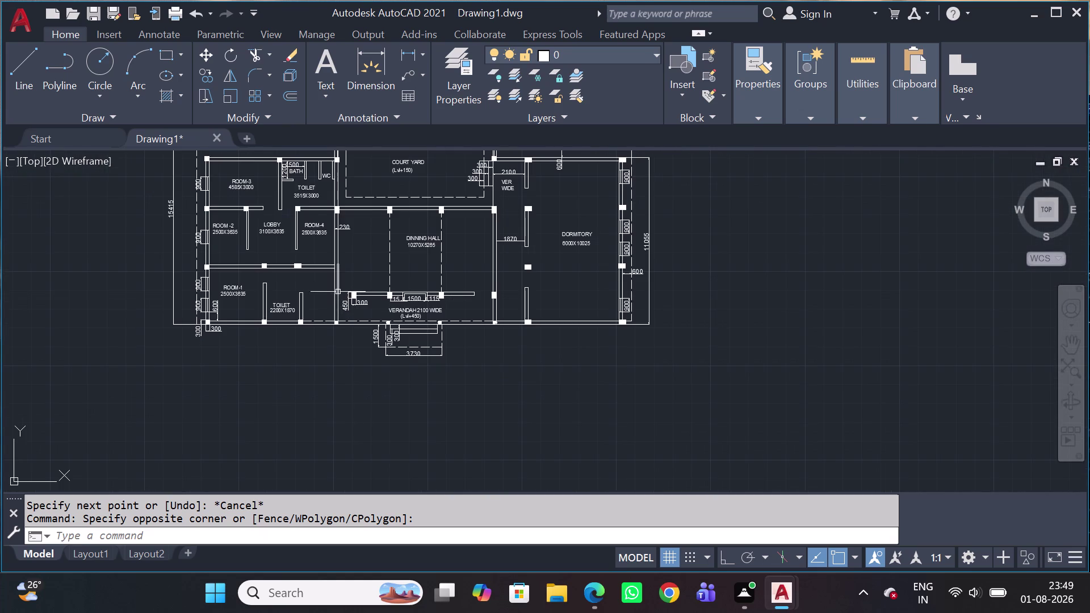
middle_drag(338, 295, 377, 297)
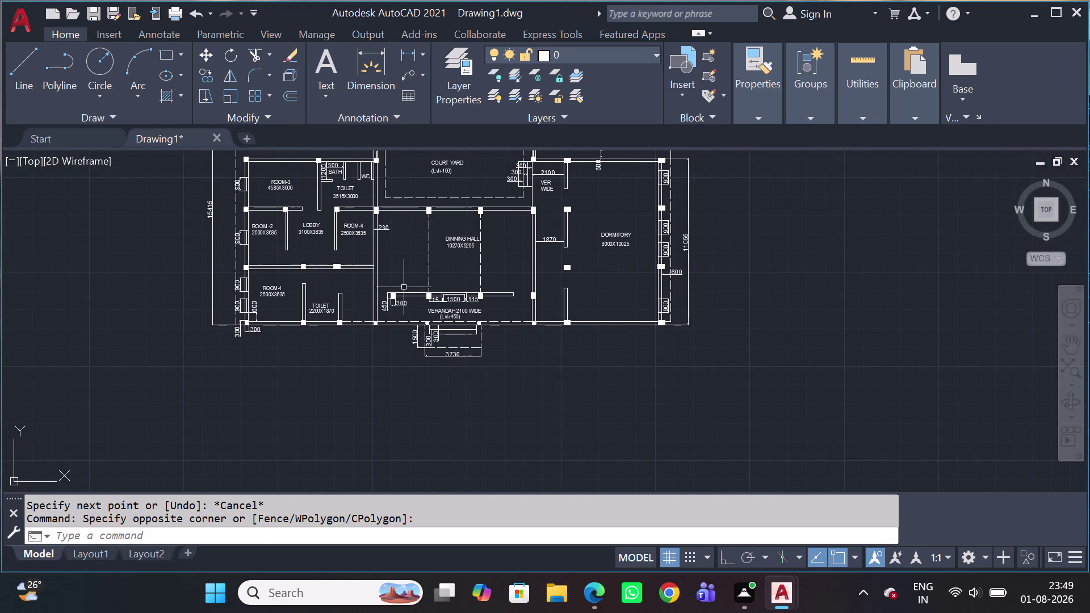
scroll(up, 3)
scroll(up, 3)
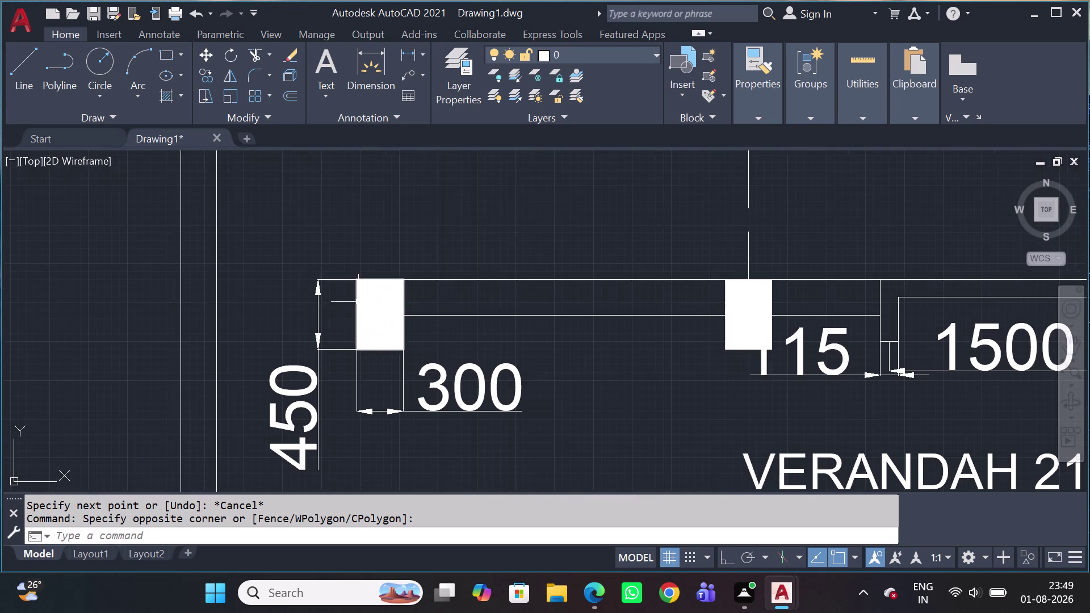
click(281, 267)
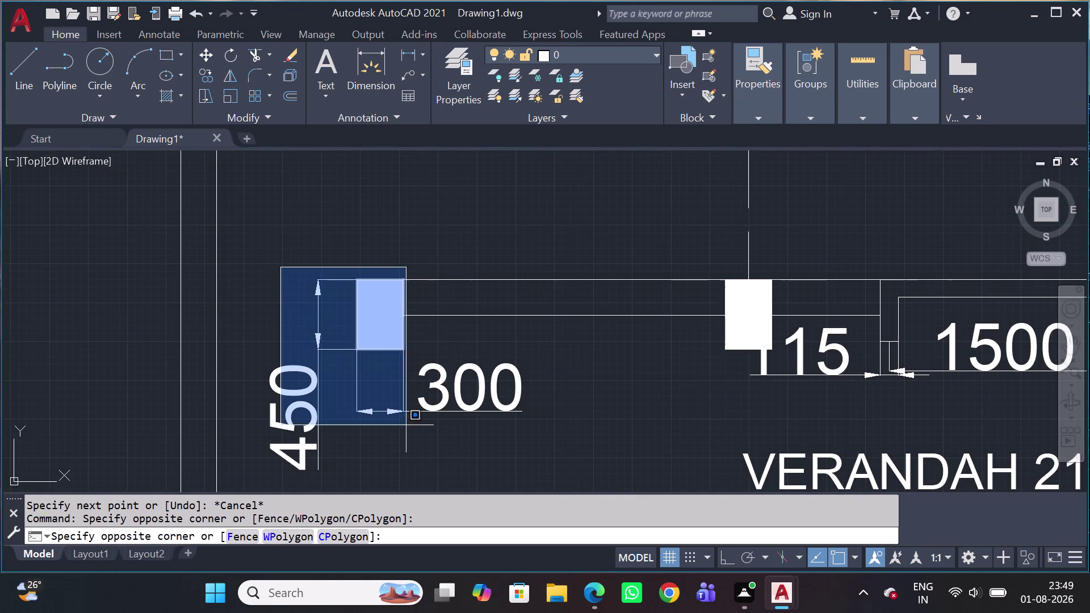
Move the left pillar and its 450 and 300 dimensions horizontally onto the wall line.
click(551, 461)
click(339, 317)
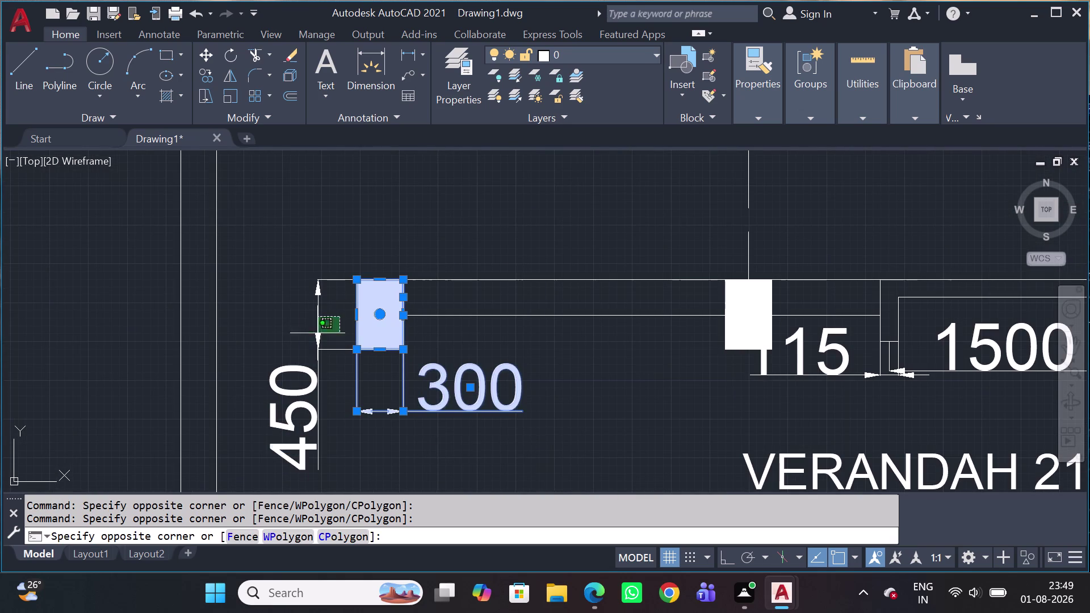
click(272, 354)
text(M)
key(space)
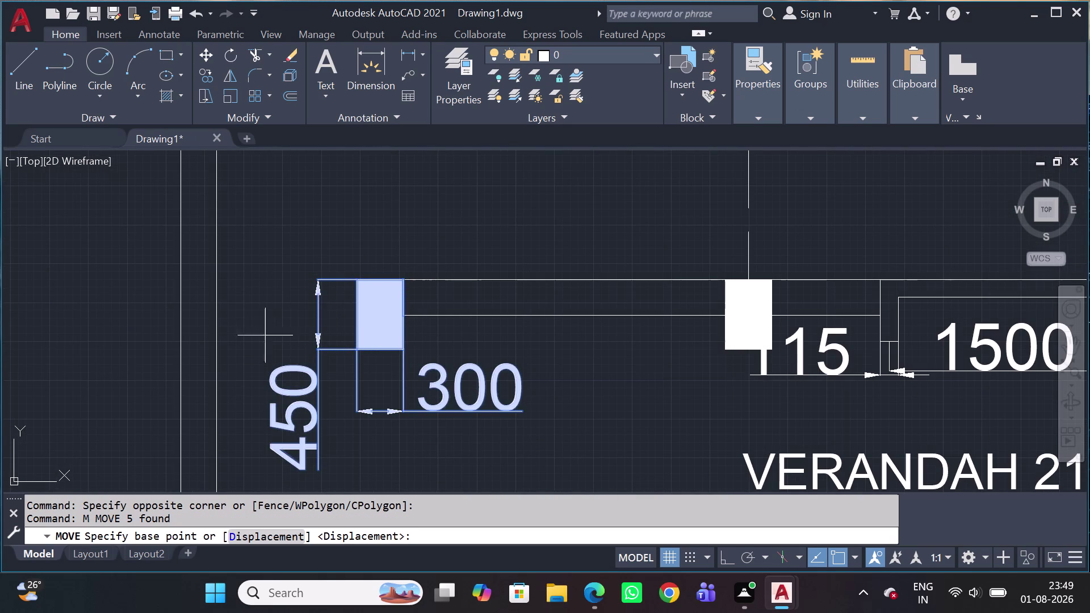
click(356, 285)
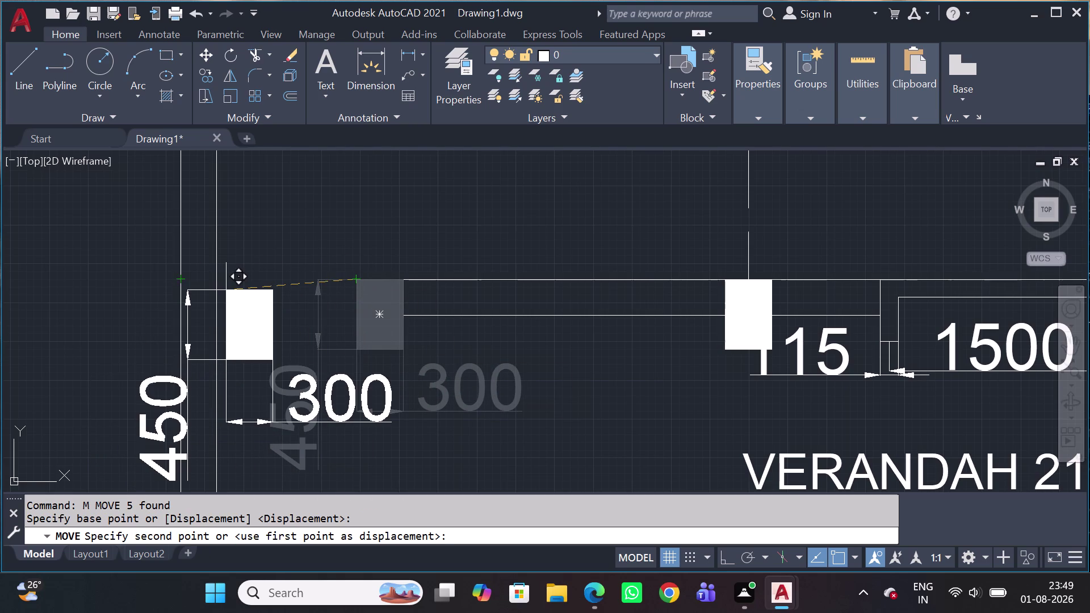
key(shift+F8)
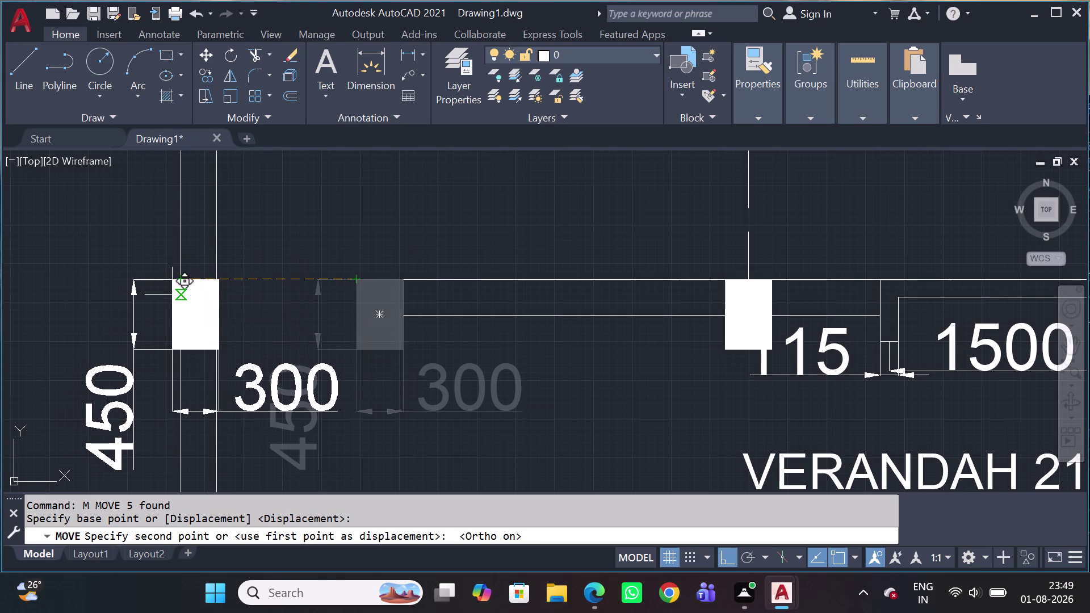
click(177, 286)
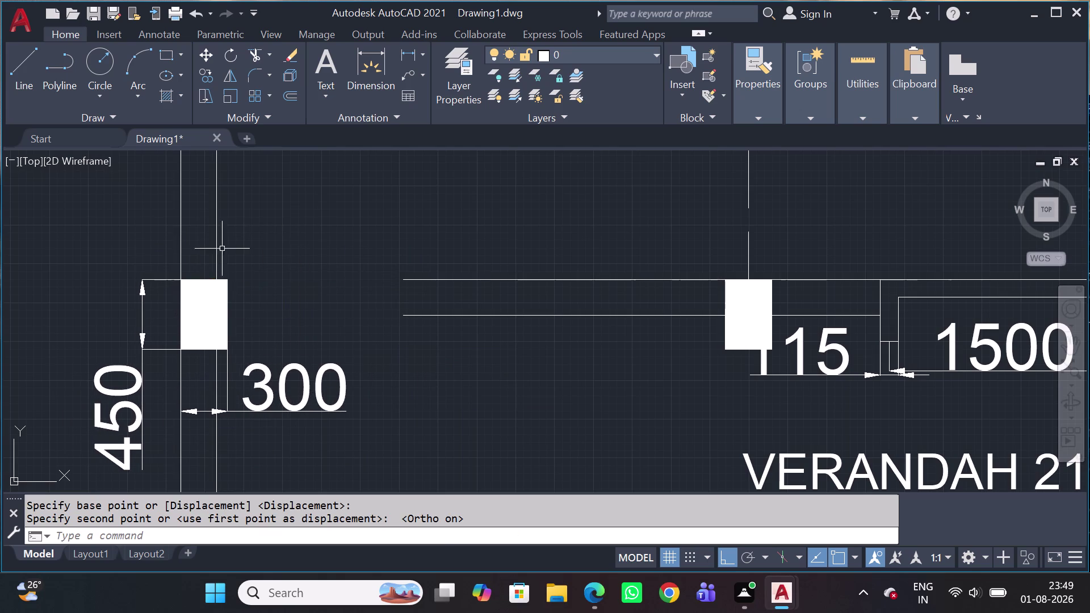
scroll(up, 3)
scroll(up, 3)
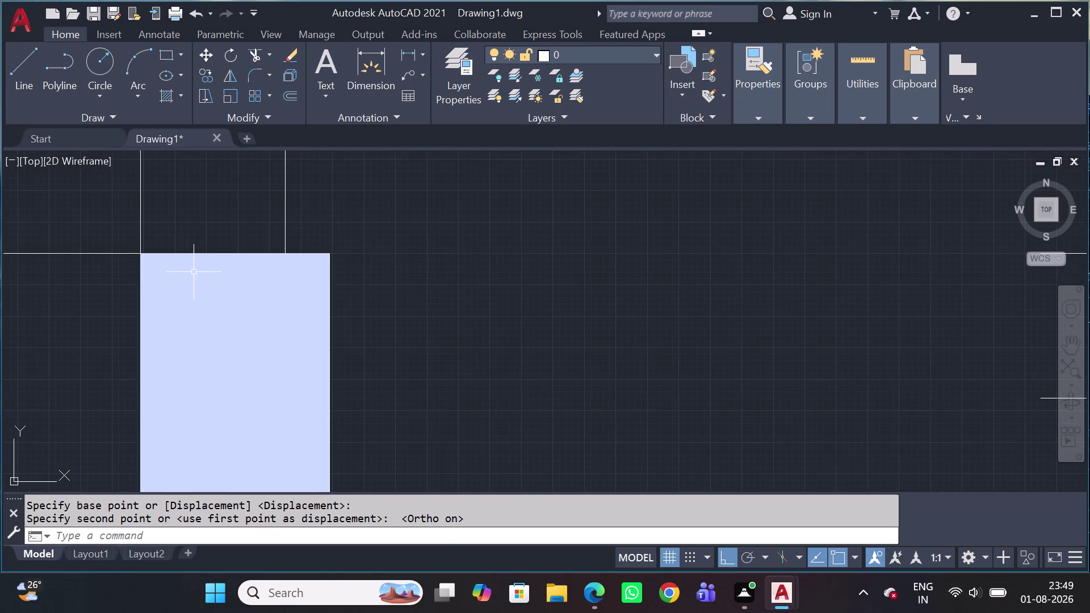
scroll(down, 3)
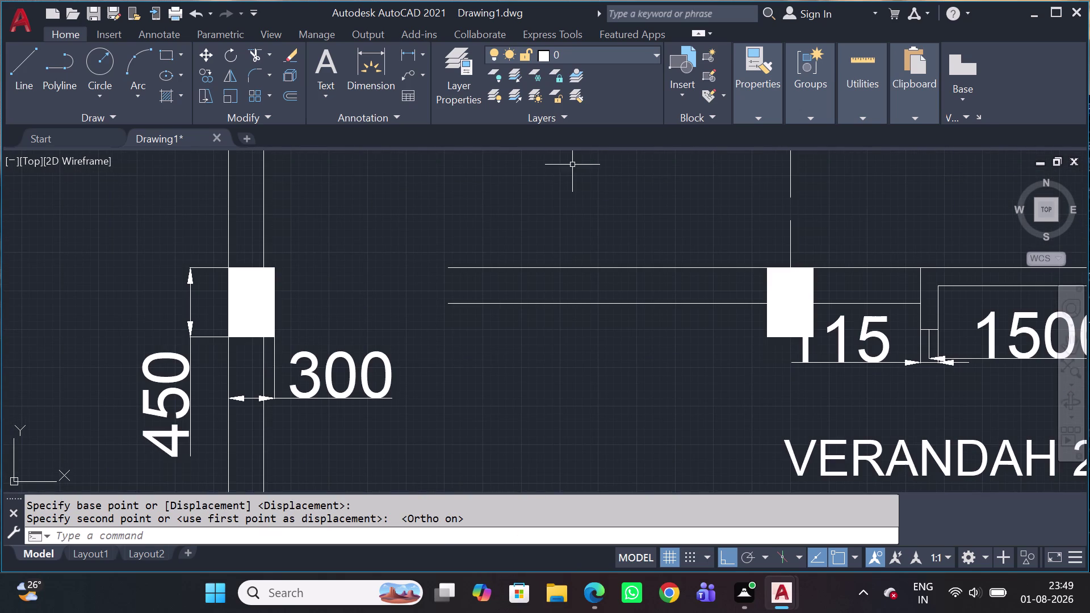
Draw a short line from the strip's lower left end to its upper left corner.
key(l)
key(space)
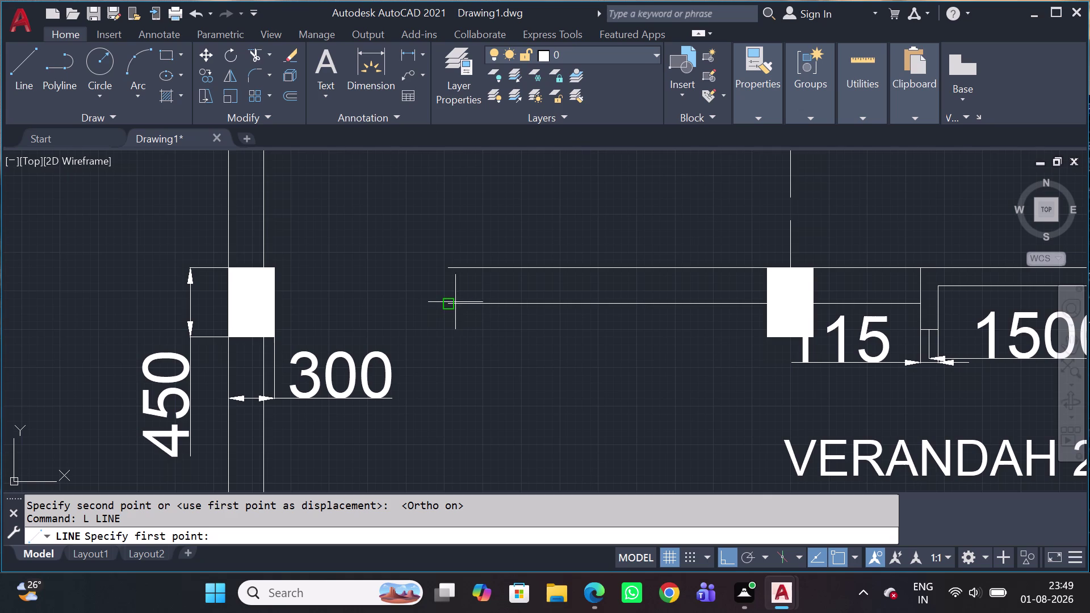
drag(450, 305, 448, 294)
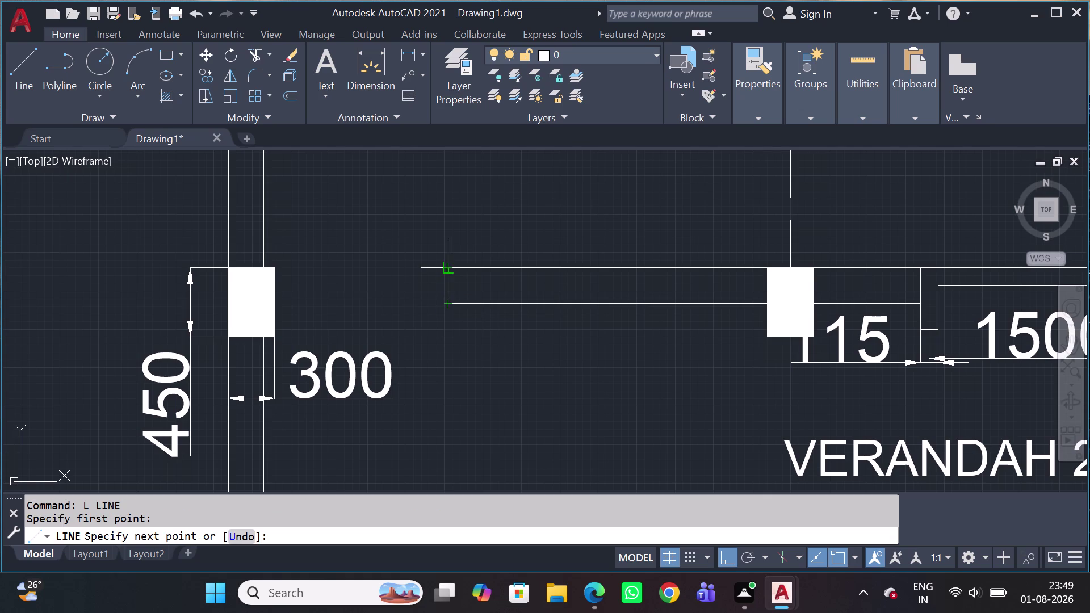
click(445, 267)
key(Escape)
Pan to the round verandah pillars and start a radius dimension.
scroll(down, 3)
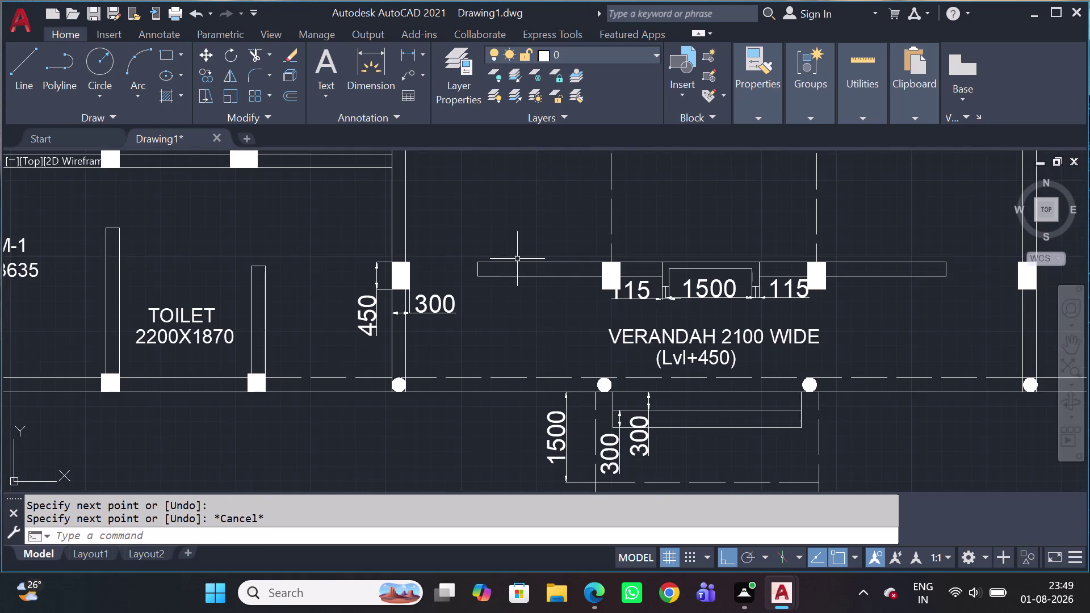
scroll(down, 3)
middle_drag(643, 304, 462, 291)
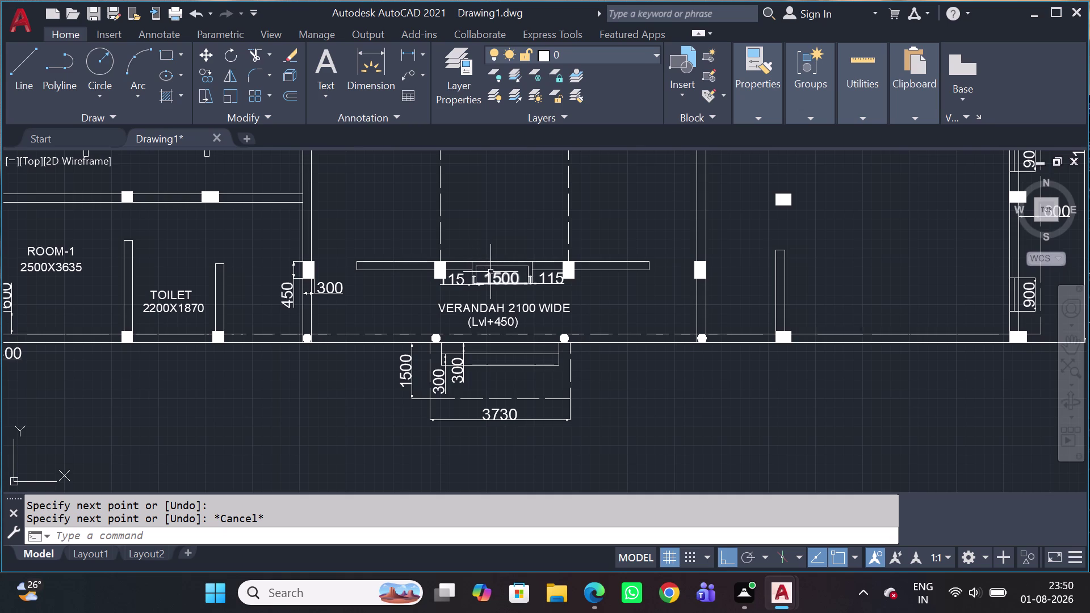
scroll(up, 3)
scroll(up, 3)
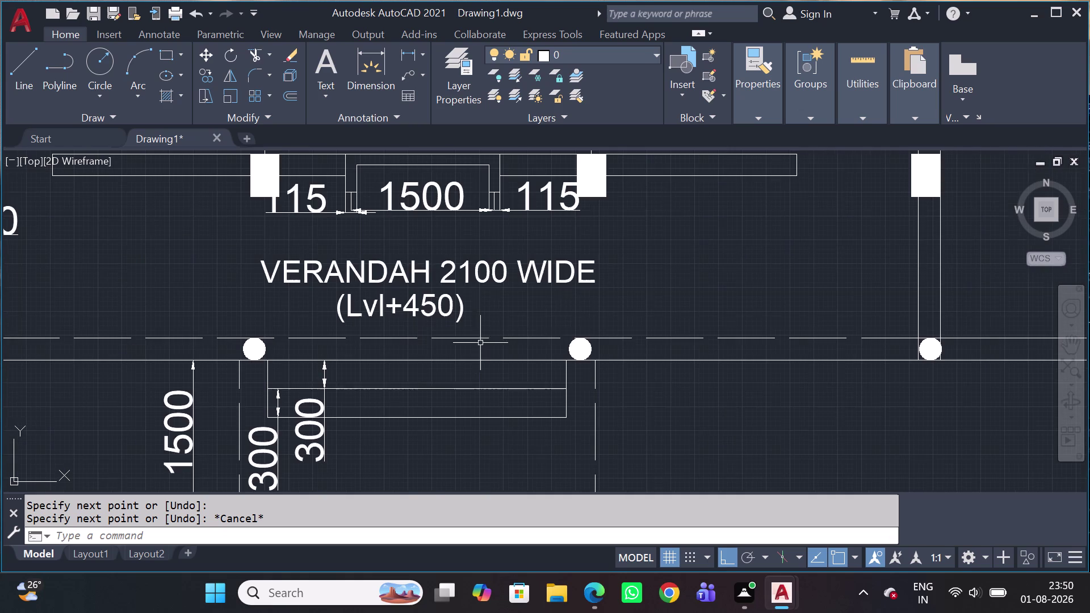
click(426, 61)
click(458, 222)
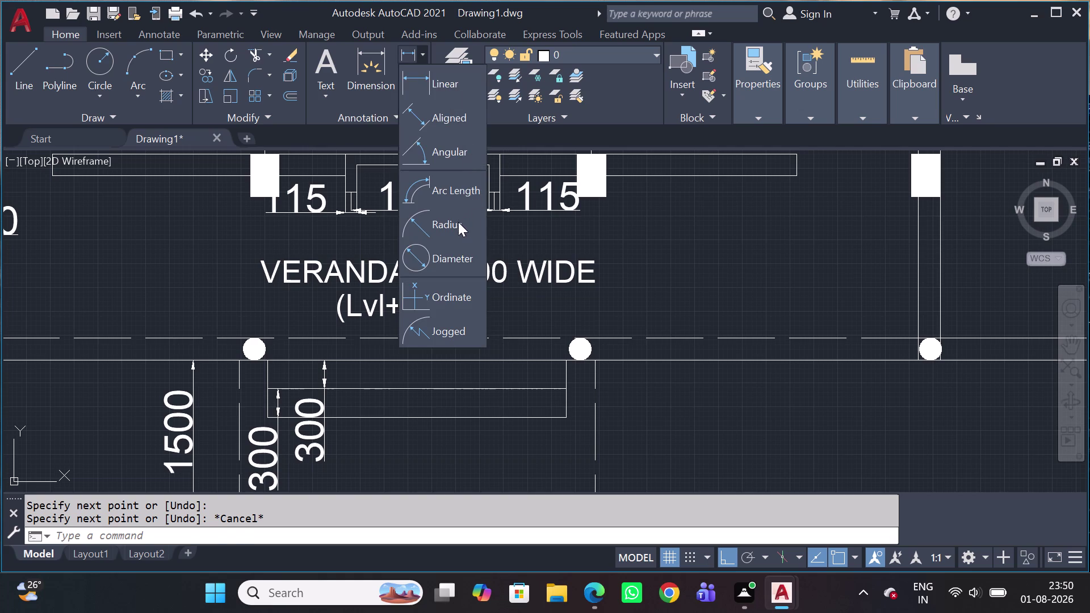
click(589, 352)
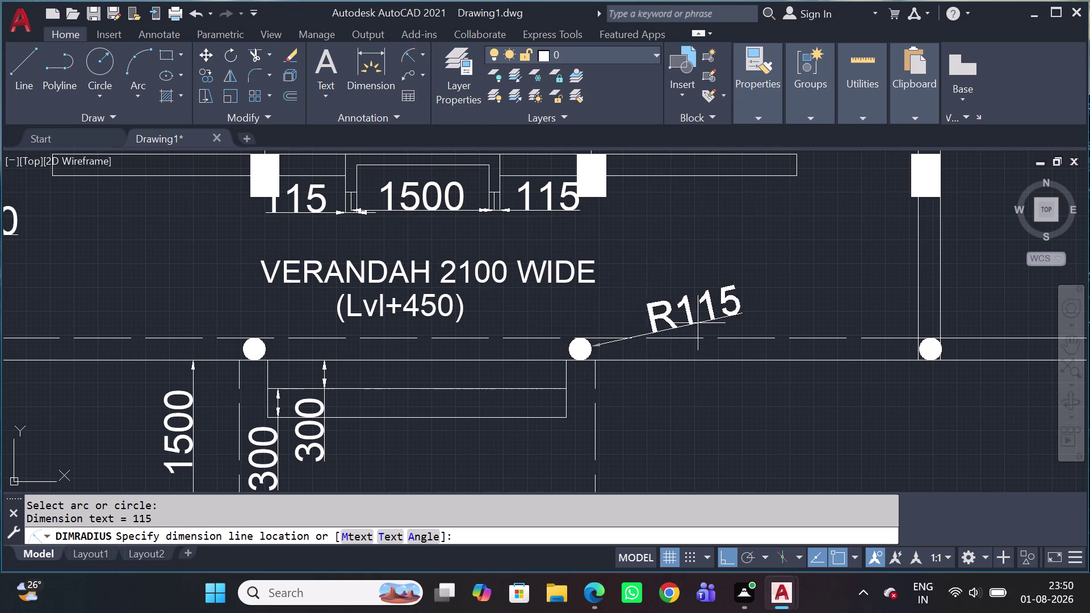
Place the R115 radius label above right of the round verandah pillar.
click(772, 311)
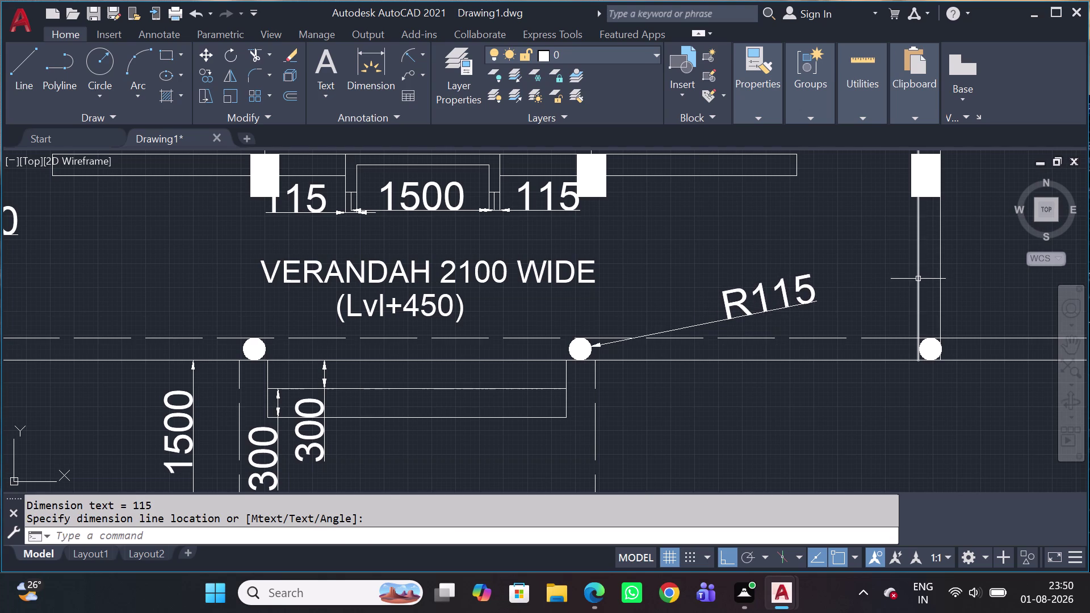
scroll(down, 3)
middle_drag(845, 319, 906, 317)
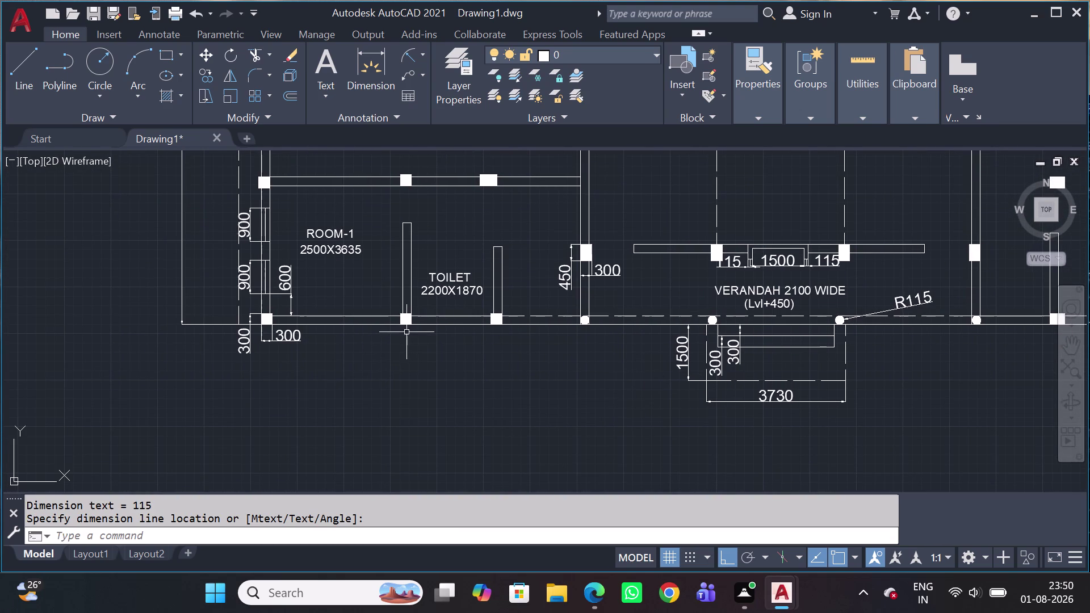
scroll(up, 3)
Pan and zoom from the toilet wall back to the whole floor plan.
middle_drag(499, 323, 518, 322)
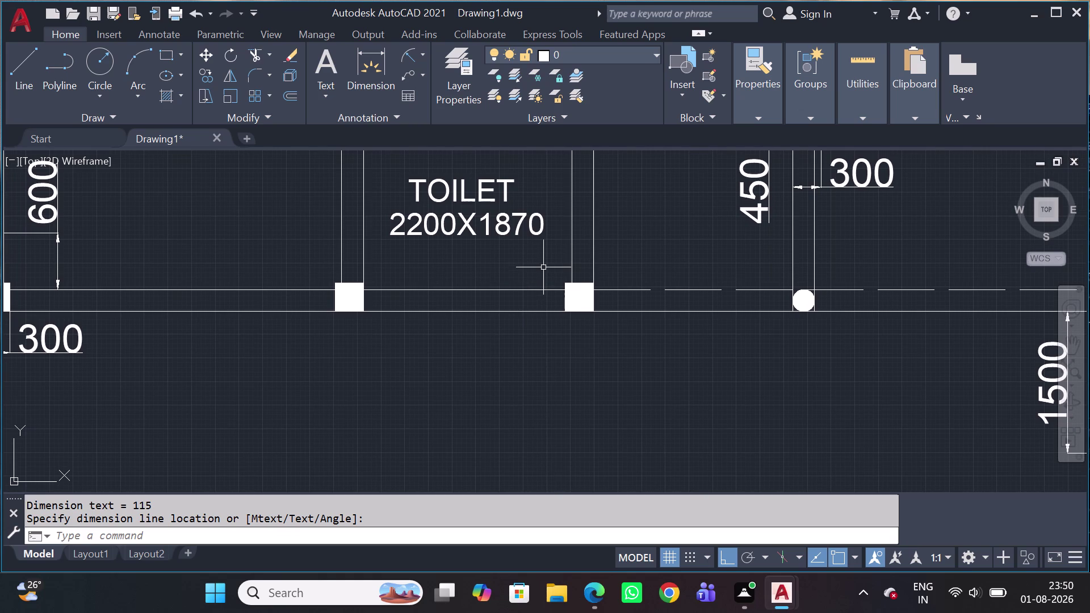
scroll(down, 3)
scroll(down, 3)
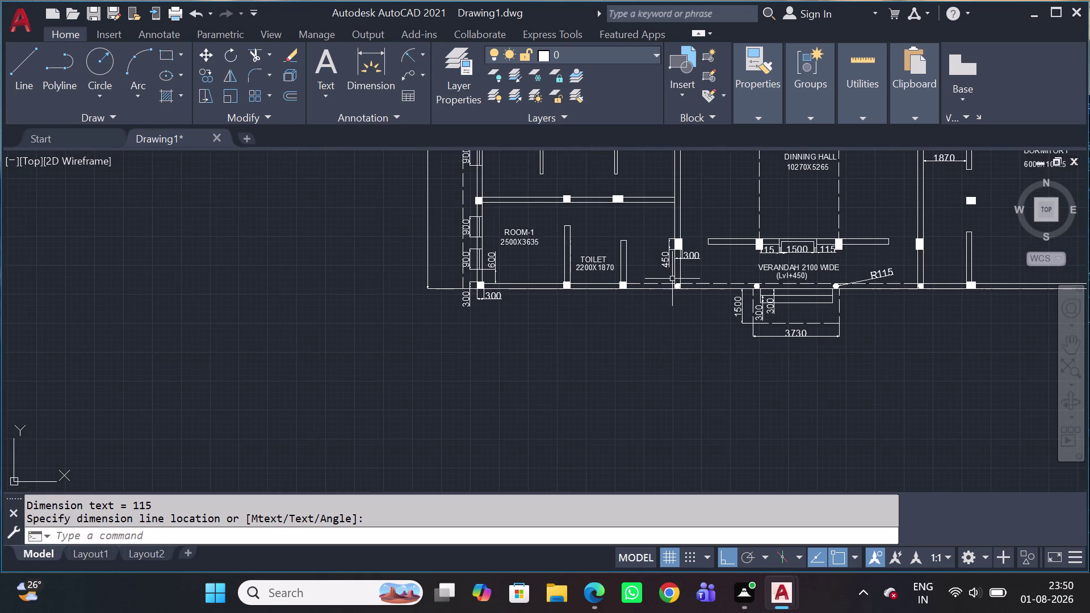
scroll(down, 3)
scroll(up, 3)
scroll(up, 3)
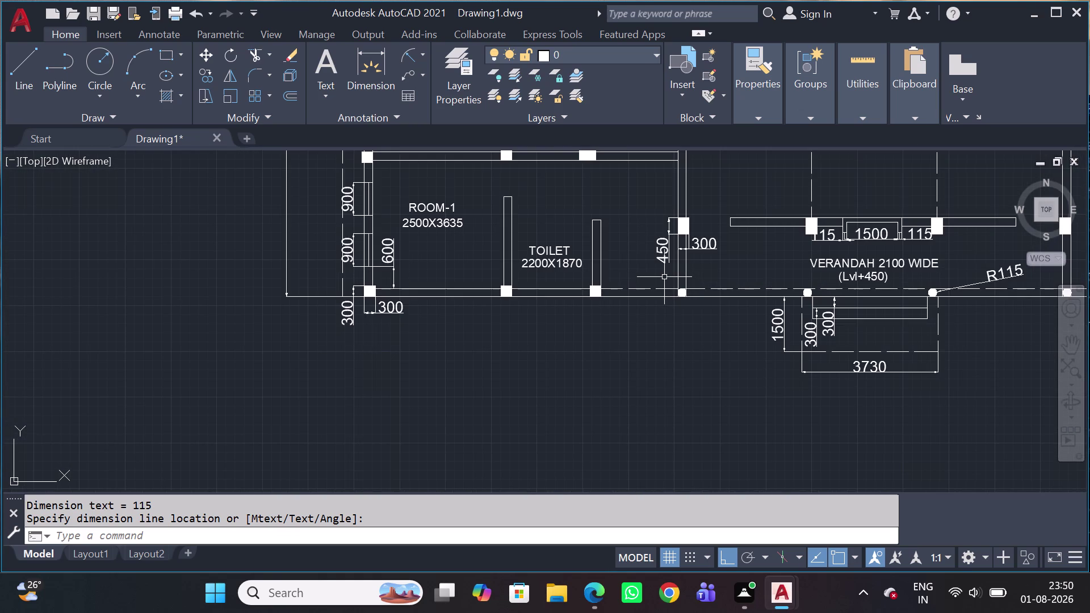
scroll(up, 3)
middle_drag(663, 236, 662, 254)
scroll(down, 3)
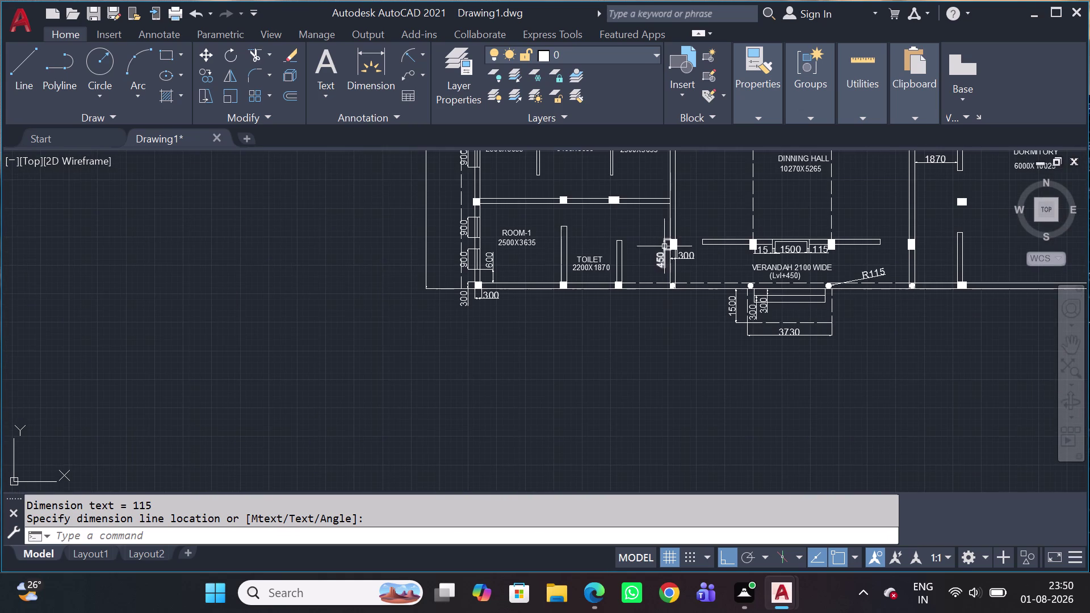
middle_drag(653, 236, 507, 354)
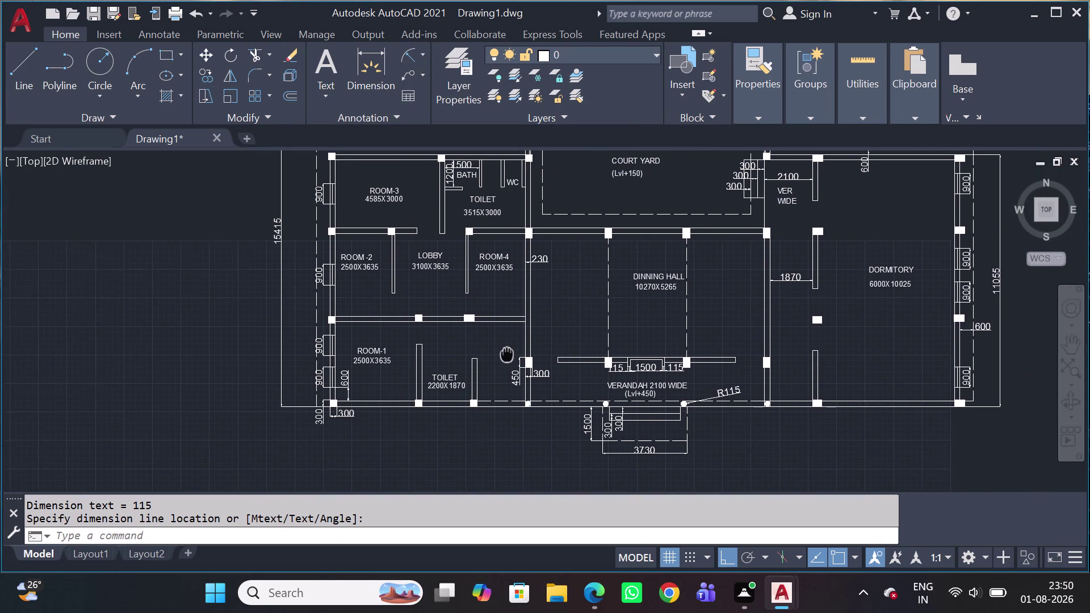
middle_drag(507, 354, 505, 354)
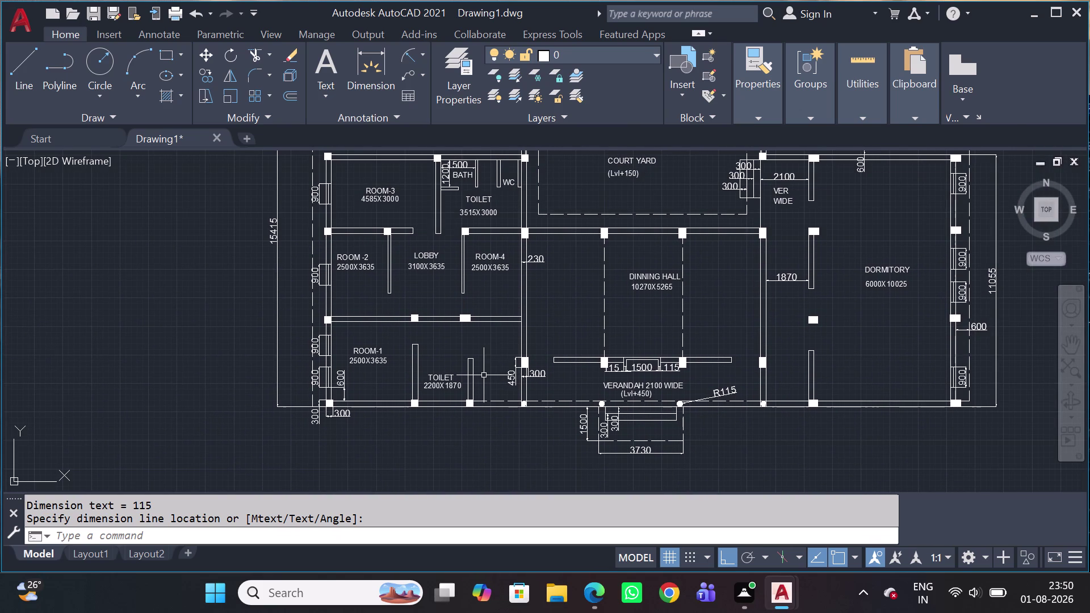
scroll(up, 3)
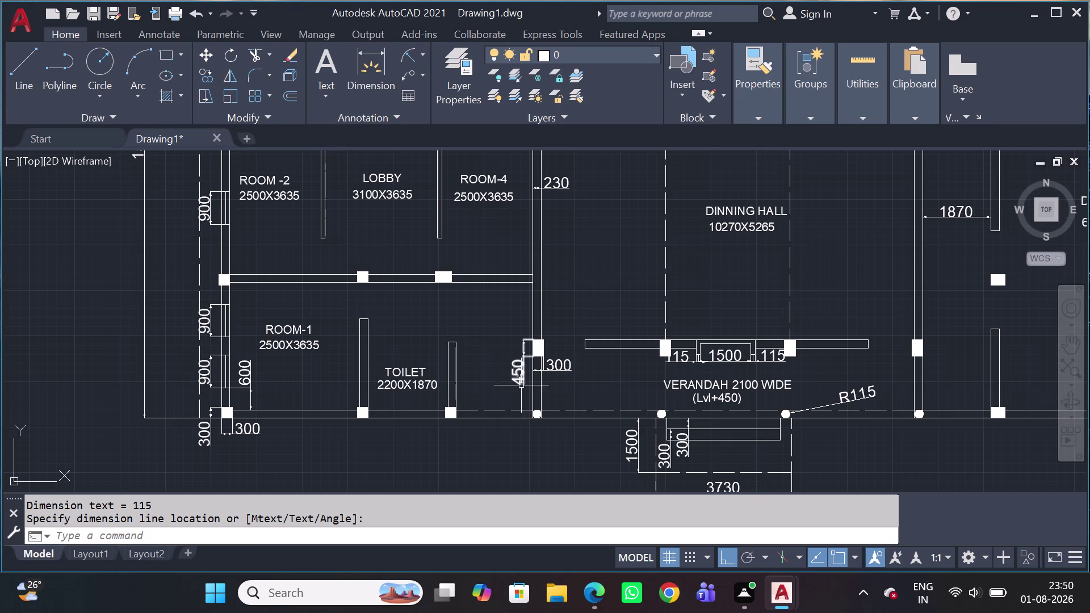
scroll(up, 3)
Delete the two wall lines running down to the pillar beside the toilet.
click(579, 387)
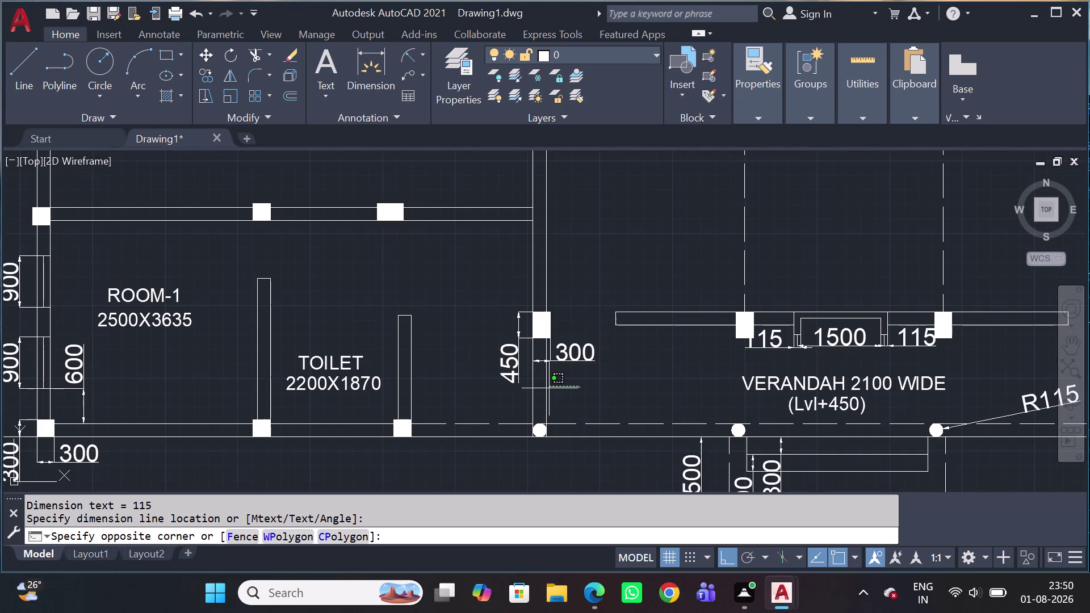
click(524, 396)
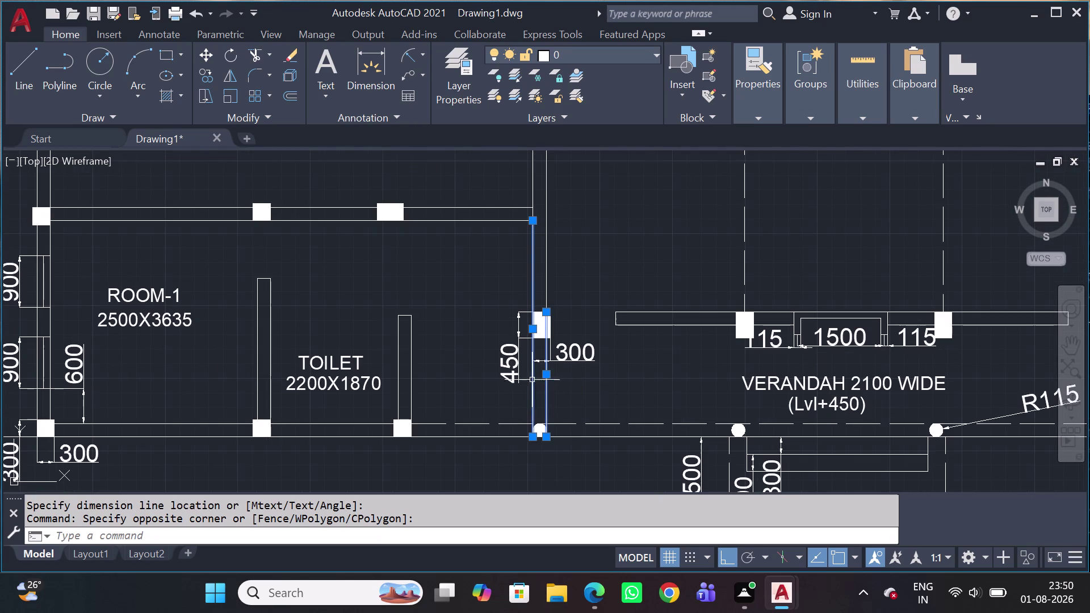
key(Delete)
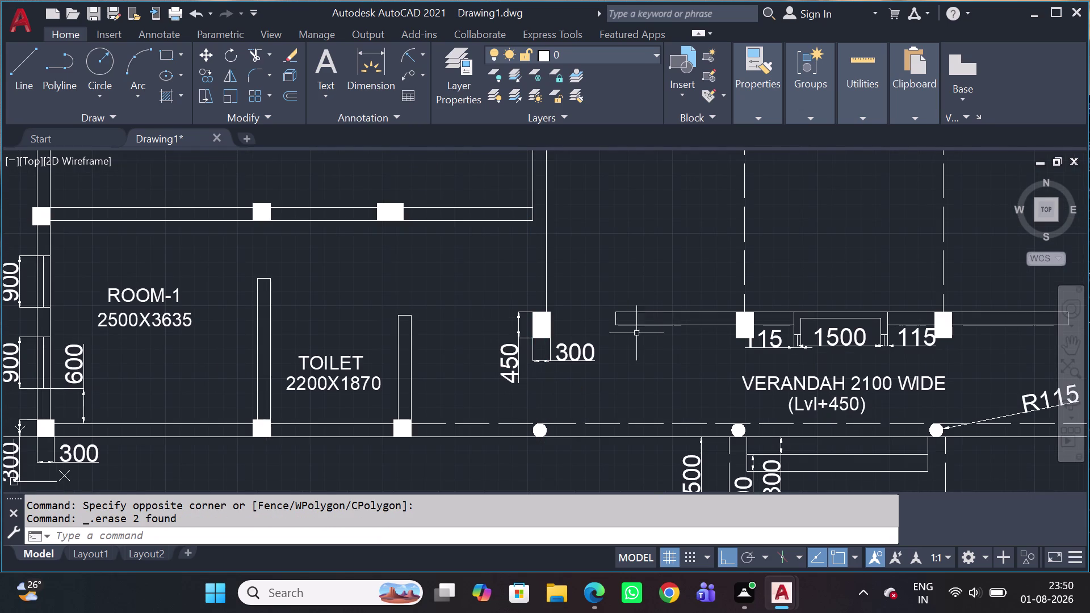
Draw a new wall line from the cross-wall corner to the pillar corner.
key(l)
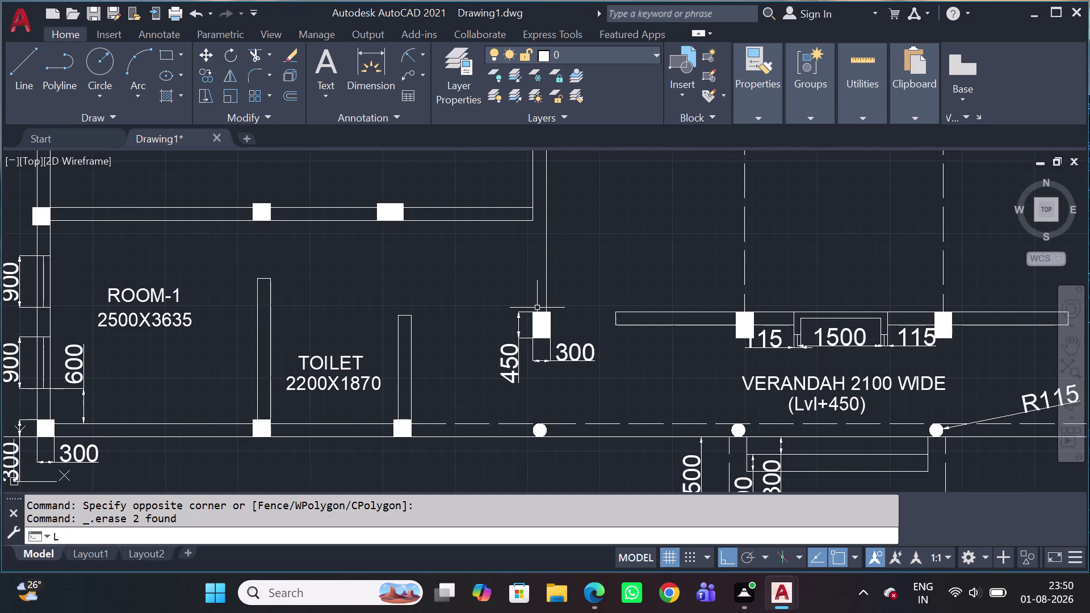
key(space)
click(534, 228)
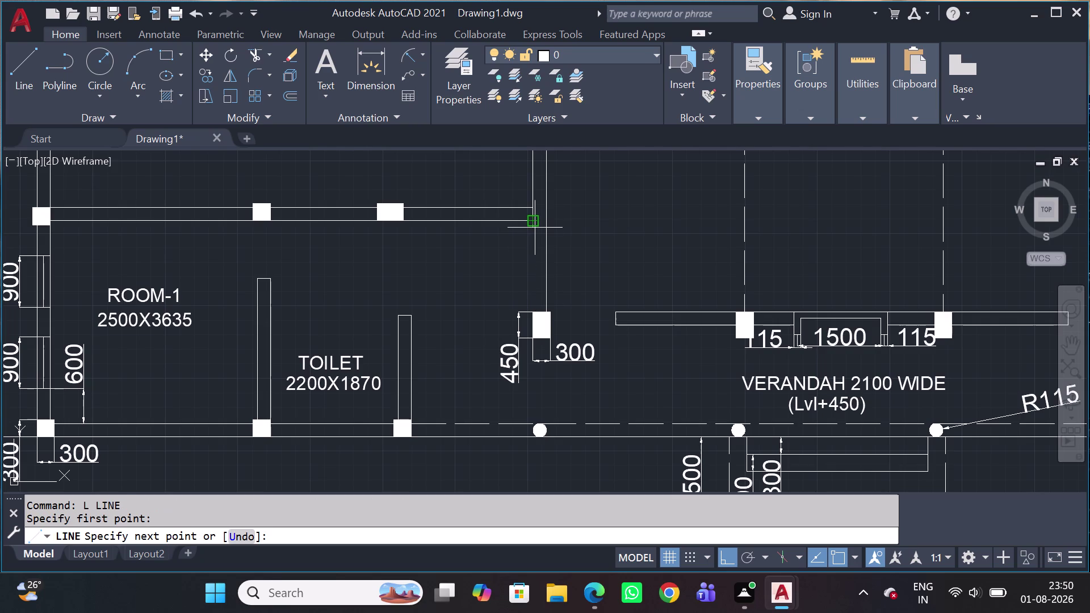
click(531, 315)
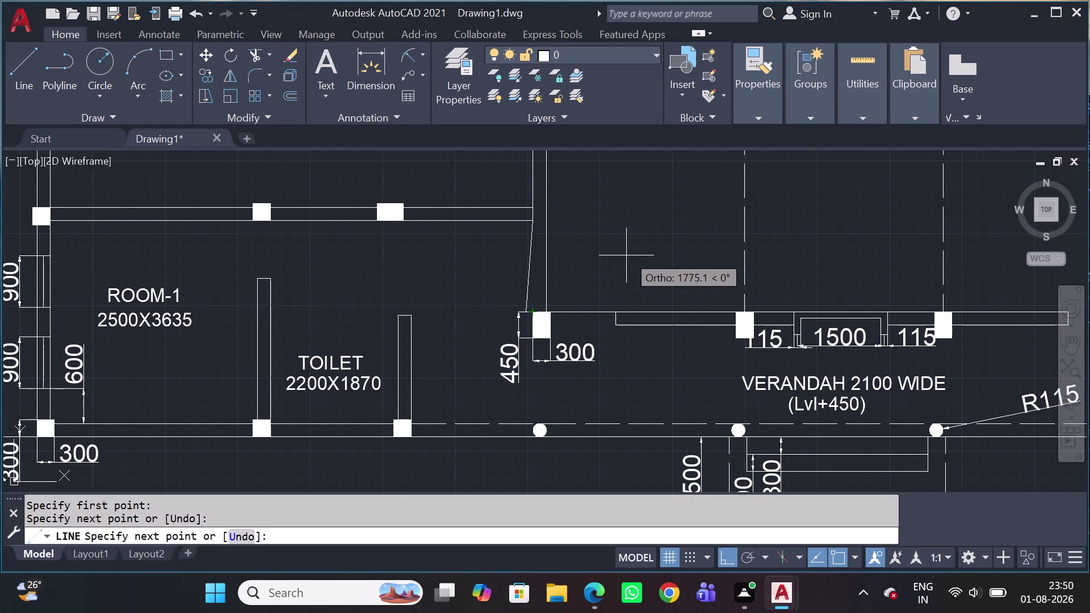
key(ctrl+z)
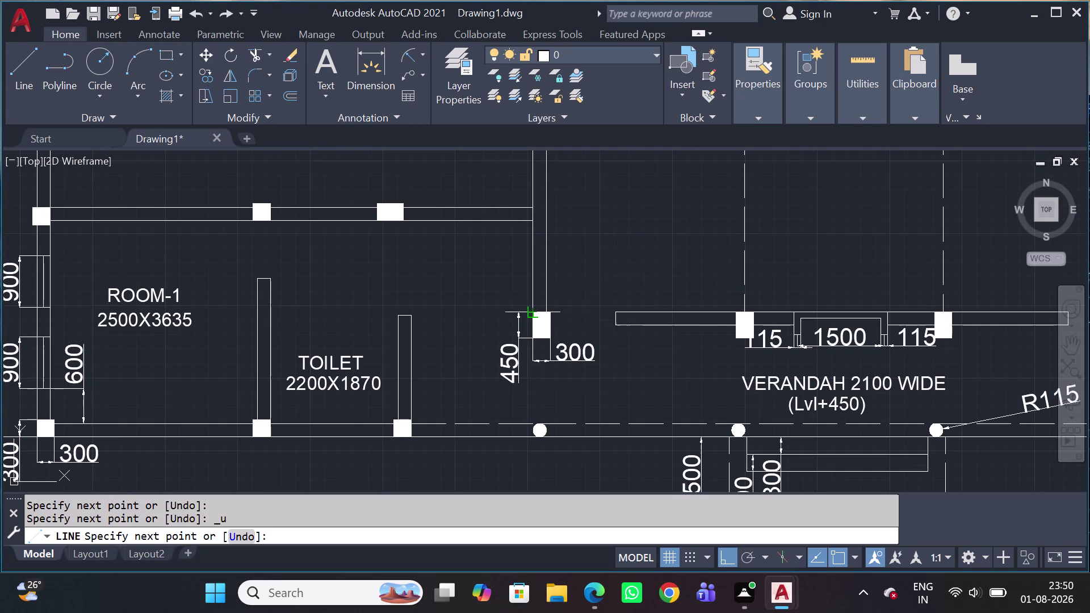
click(533, 319)
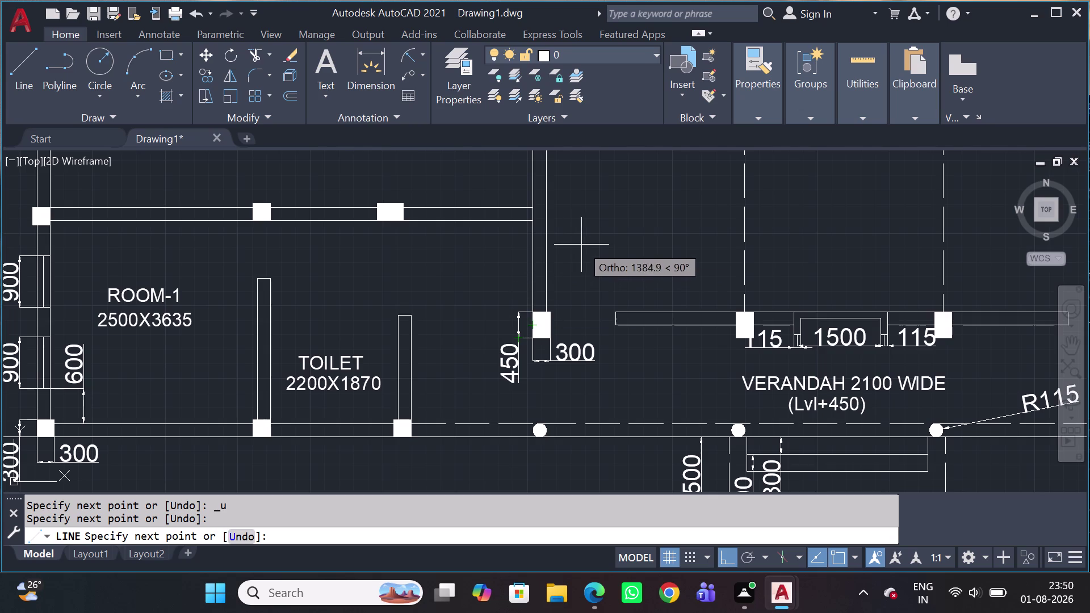
key(Escape)
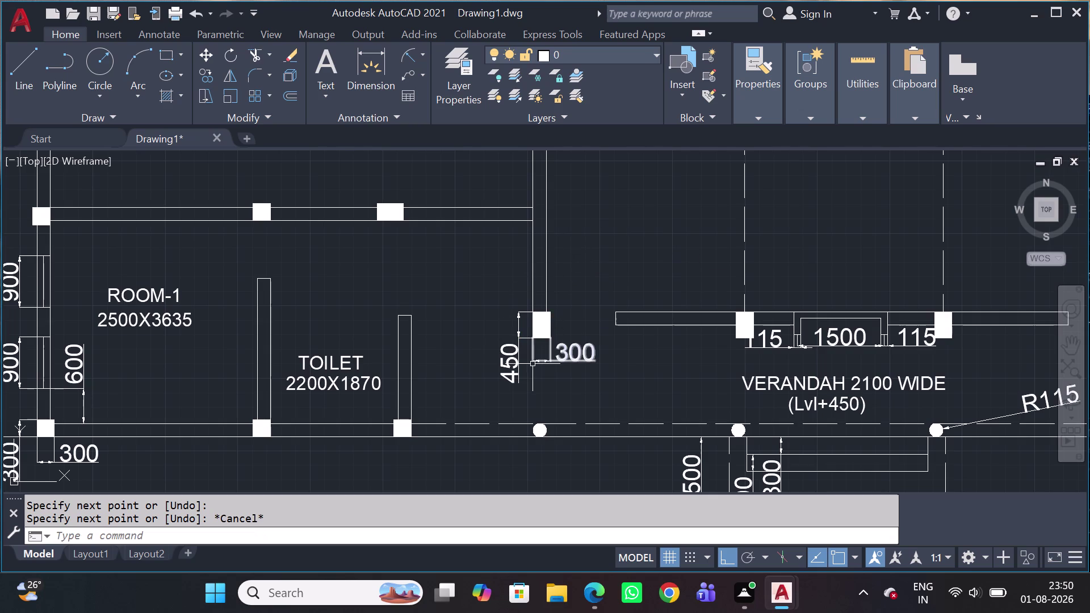
Pan and zoom to bring Room-1, the Toilet and the verandah into view.
middle_drag(531, 379, 574, 326)
middle_drag(467, 297, 466, 299)
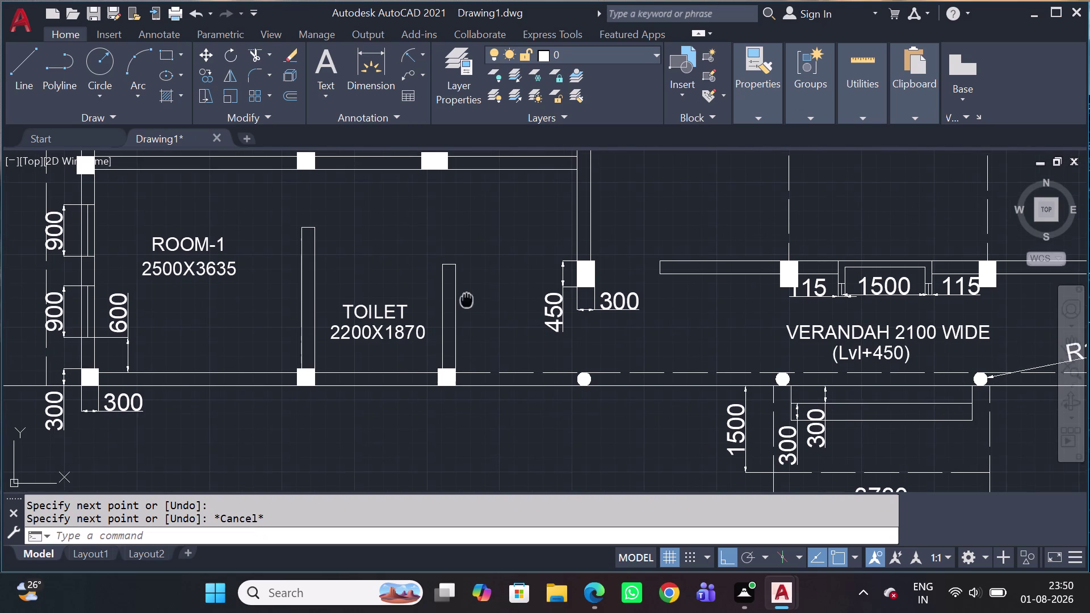
middle_drag(466, 299, 510, 302)
middle_drag(441, 282, 473, 292)
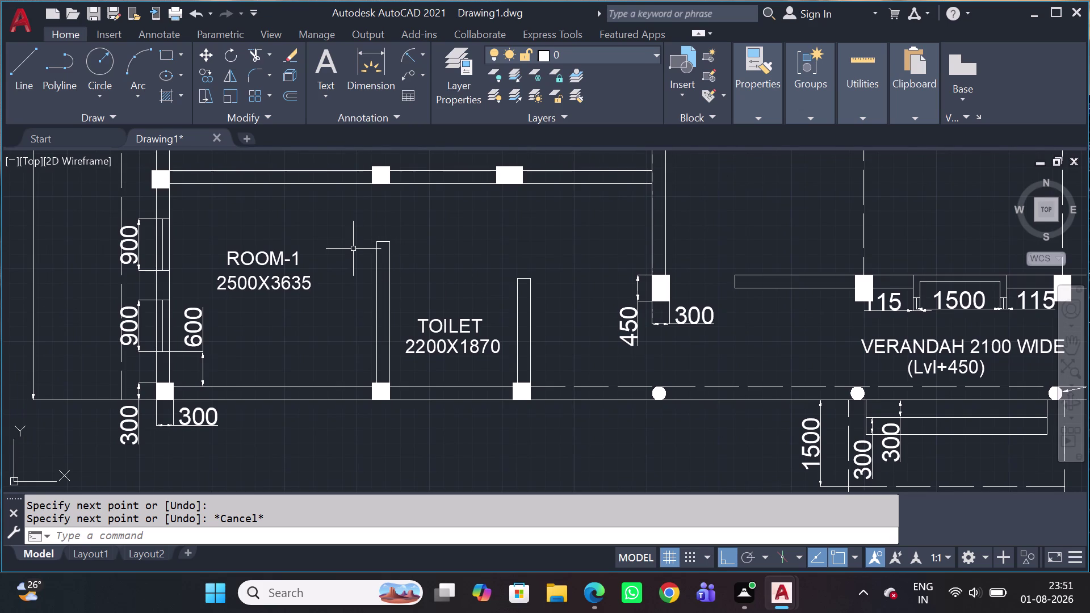
scroll(up, 3)
middle_drag(402, 283, 426, 304)
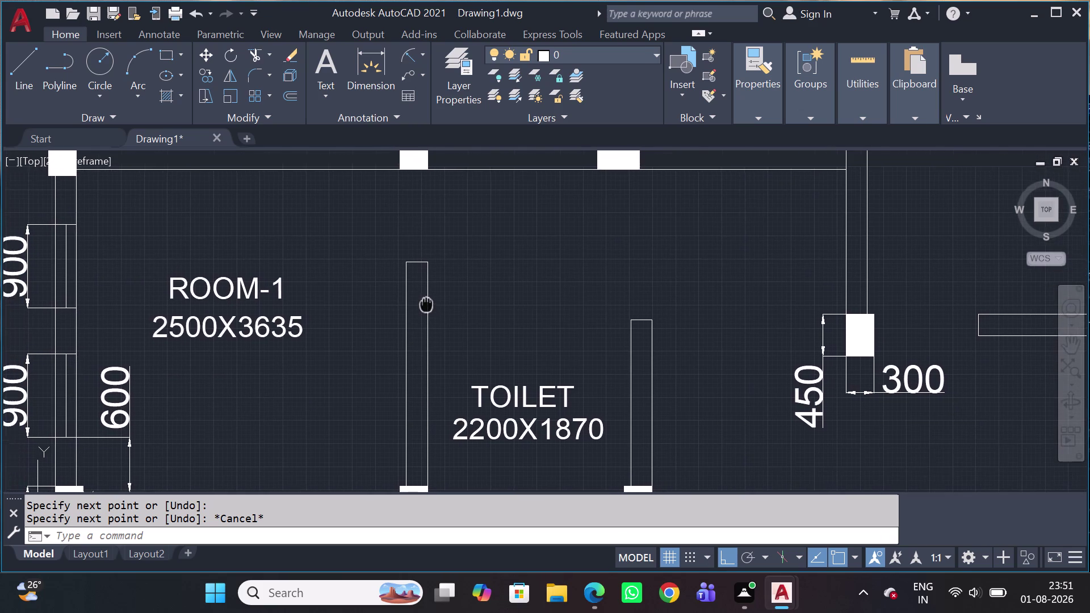
scroll(down, 3)
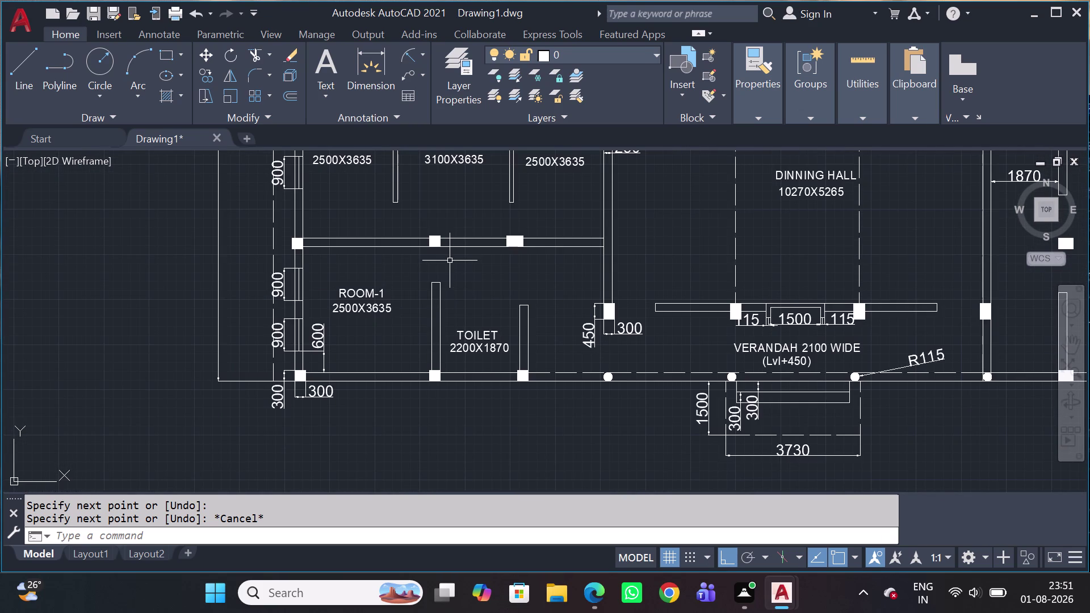
middle_drag(503, 286, 536, 315)
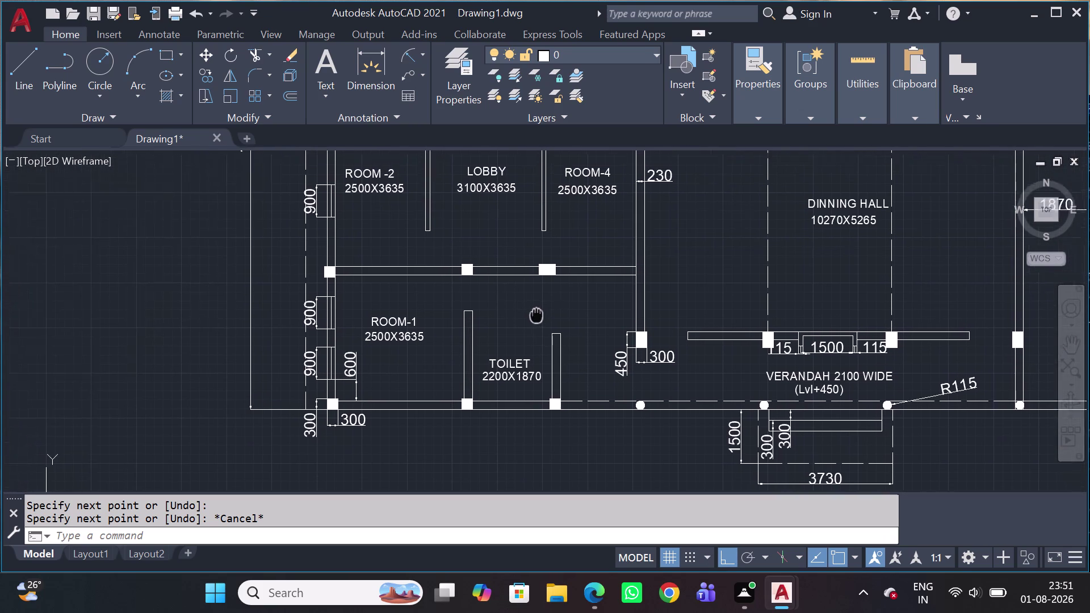
middle_drag(536, 315, 543, 324)
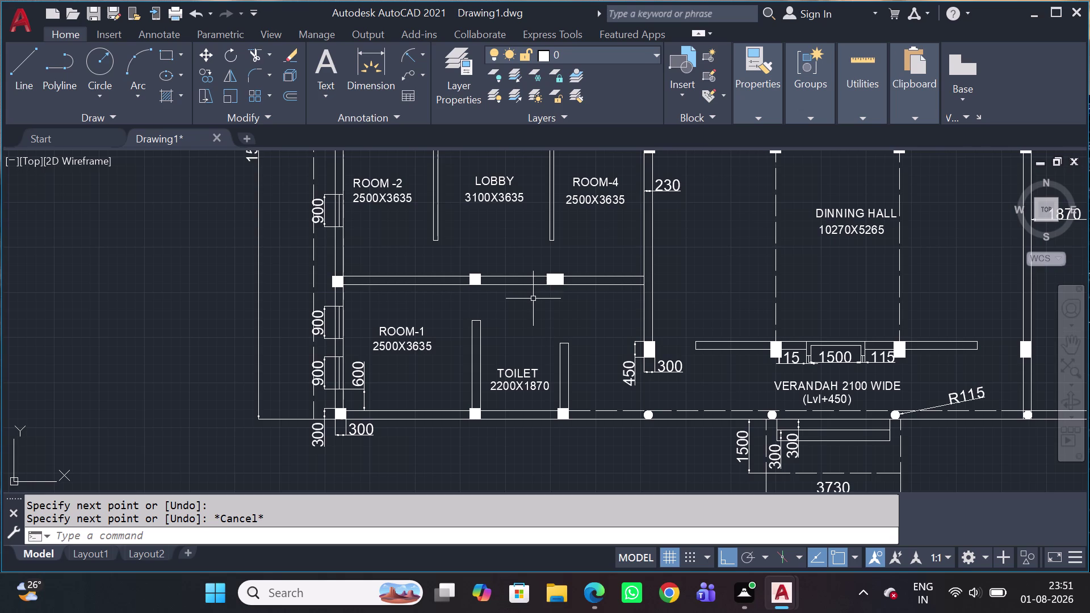
text(TR)
key(space)
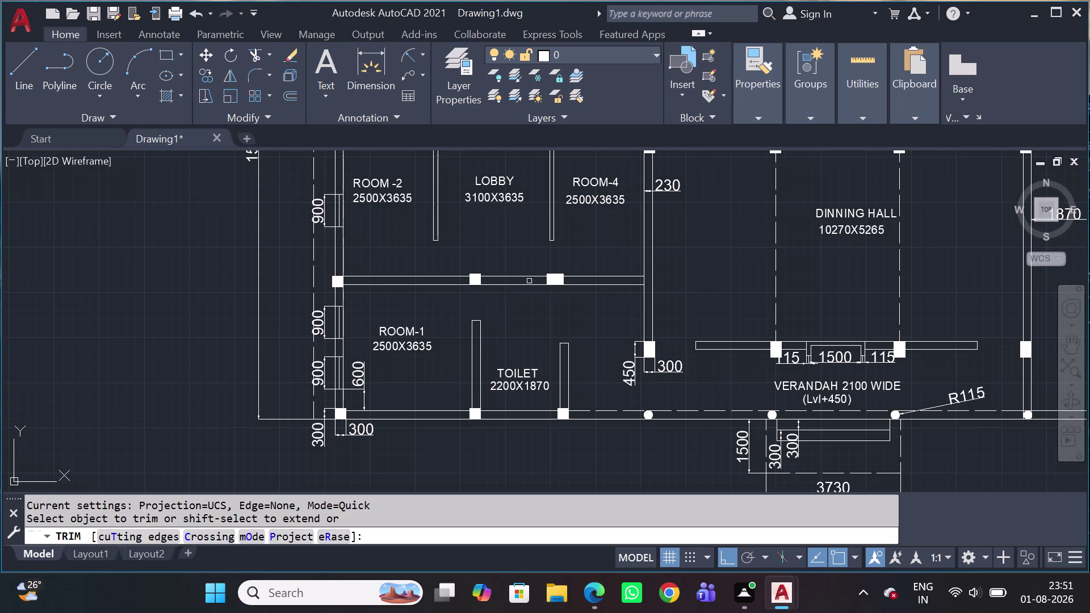
click(506, 284)
click(505, 288)
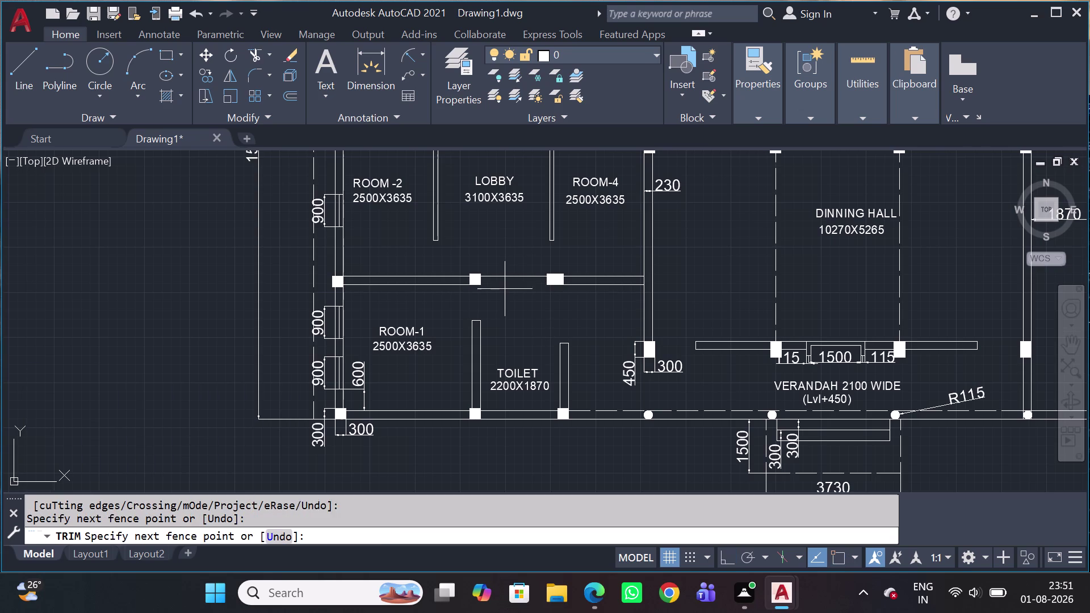
click(529, 308)
key(Escape)
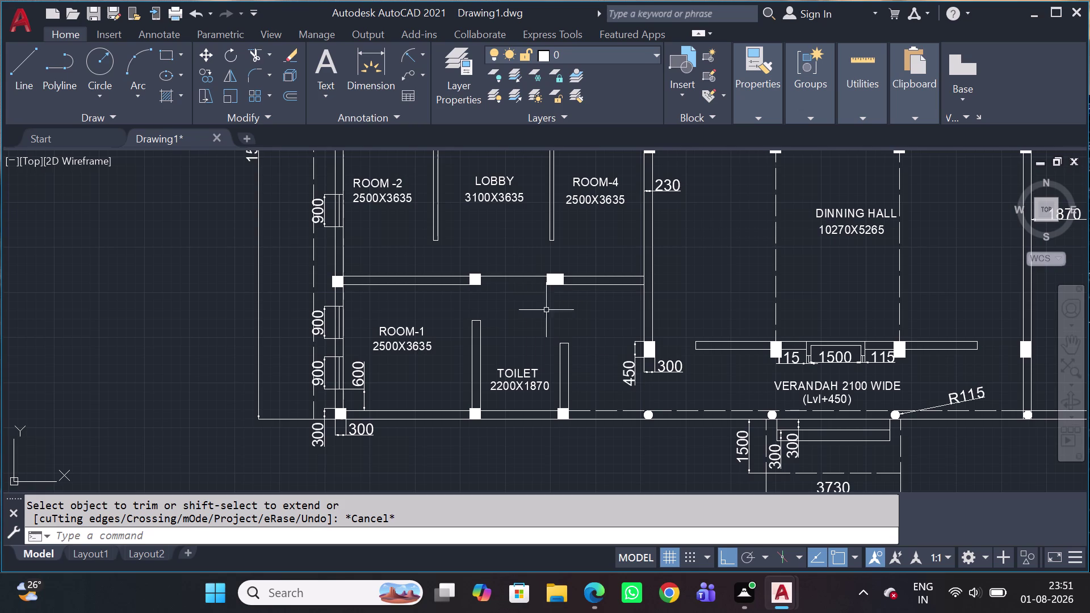
key(d)
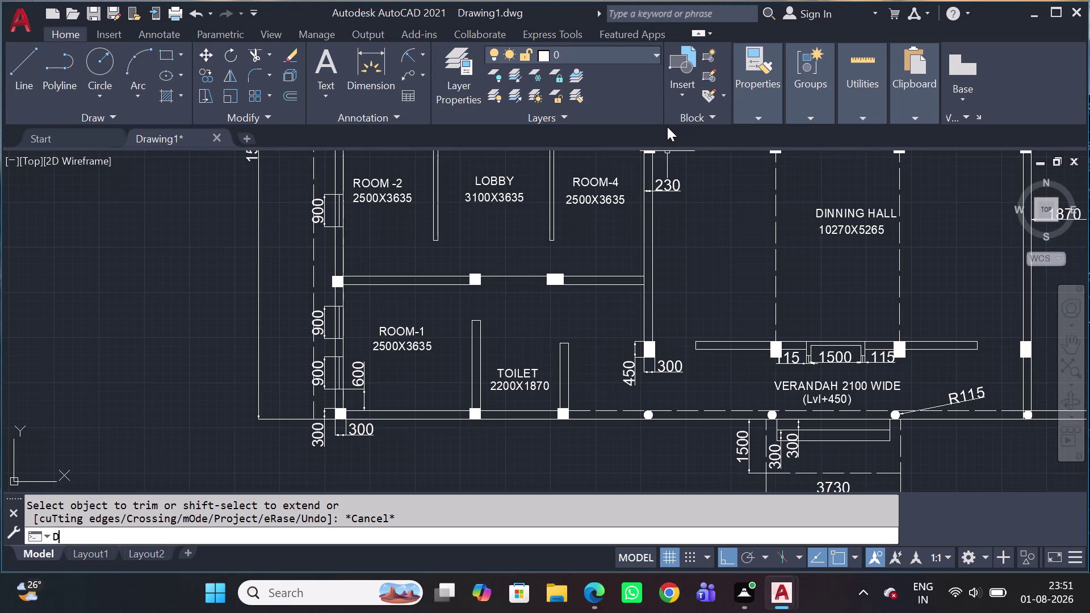
key(l)
key(i)
Place a linear dimension between the facing pillar edges (1841,7) in the wall above Room-1.
key(space)
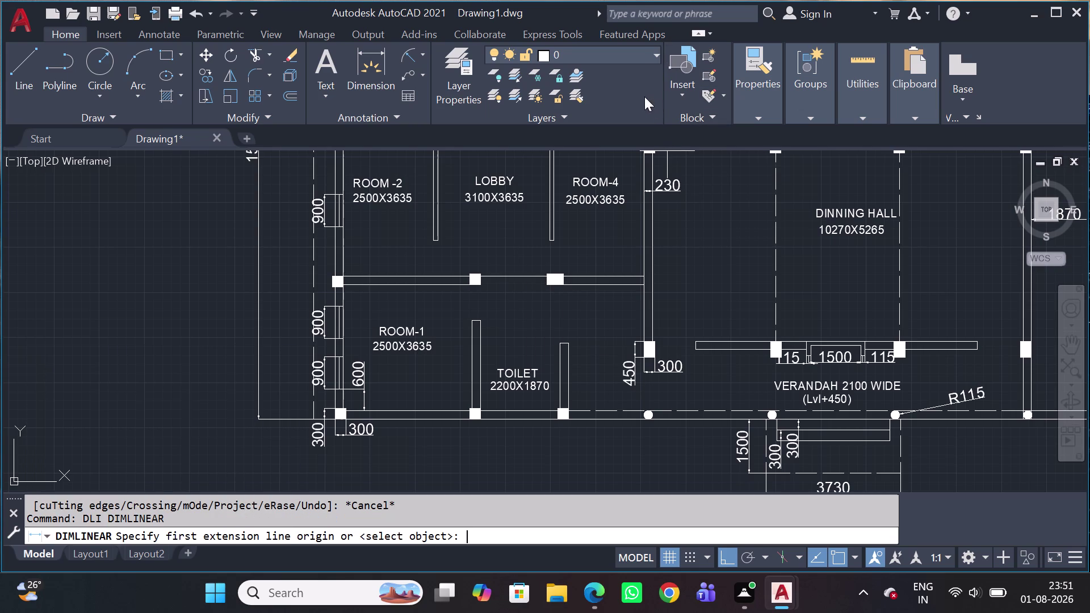
scroll(up, 3)
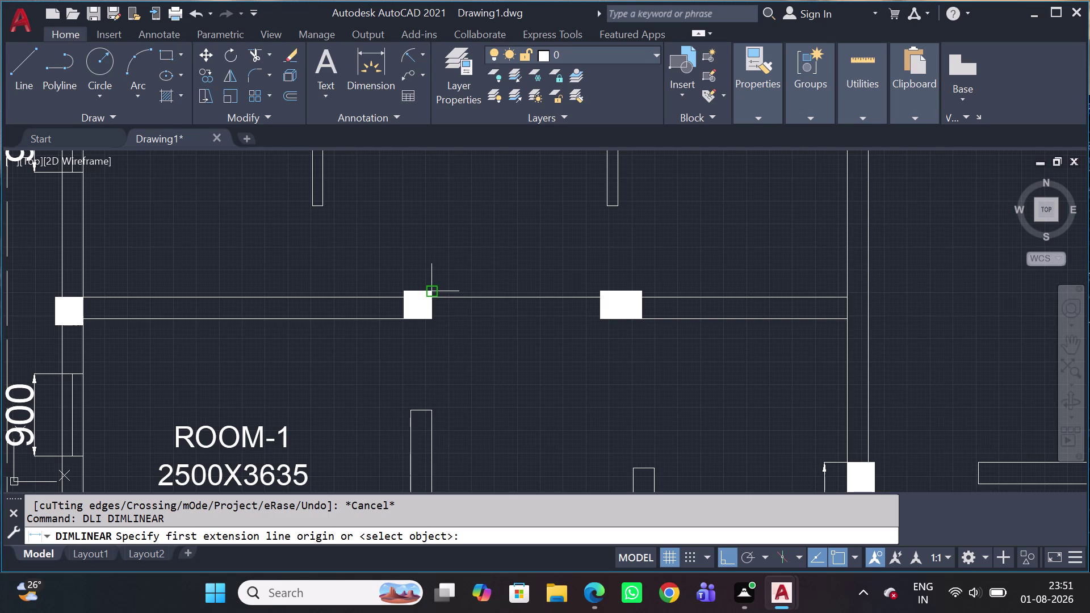
scroll(up, 3)
click(428, 306)
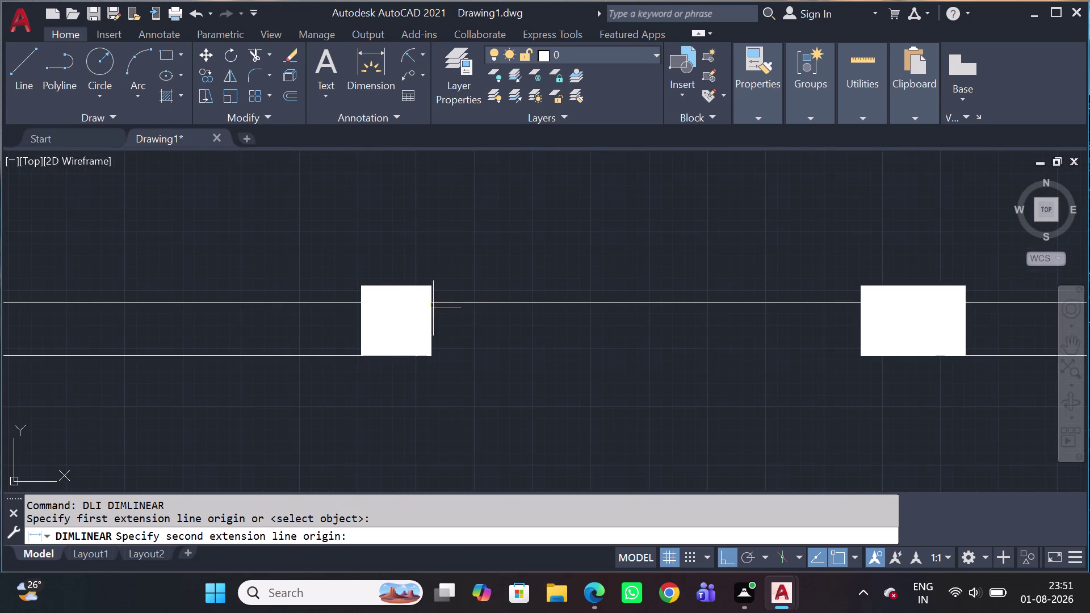
click(865, 309)
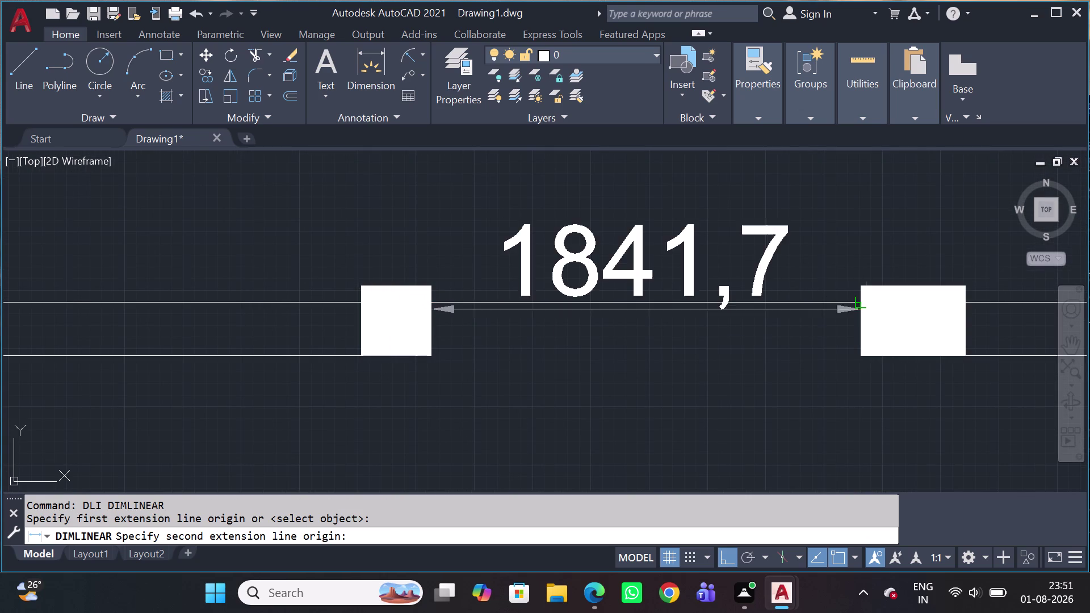